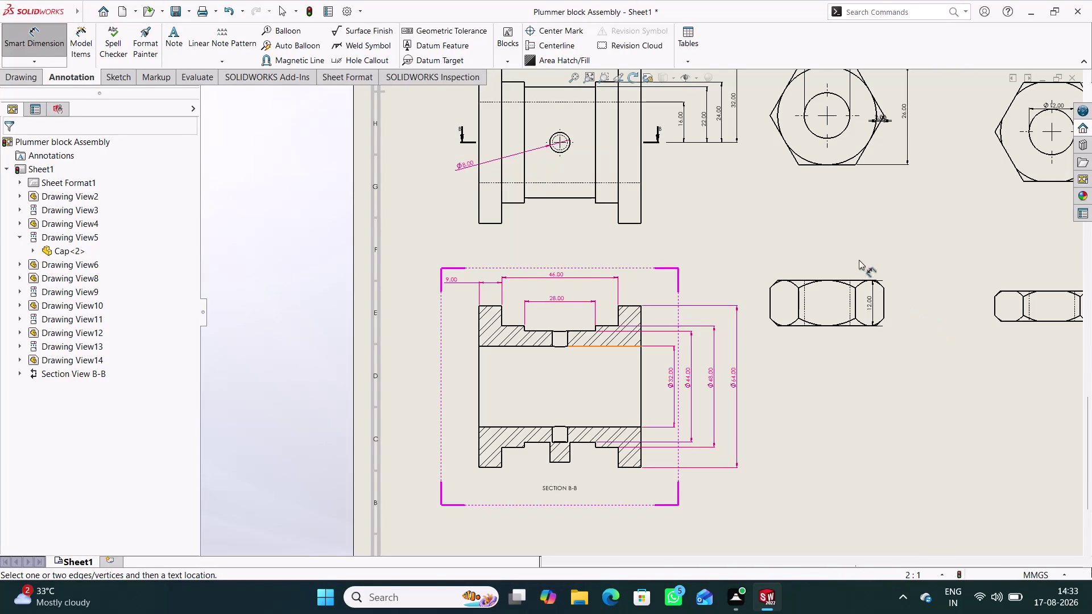
Move the nut's 12.00 and lock nut's 8.00 thickness dimensions outside the side views.
scroll(down, 3)
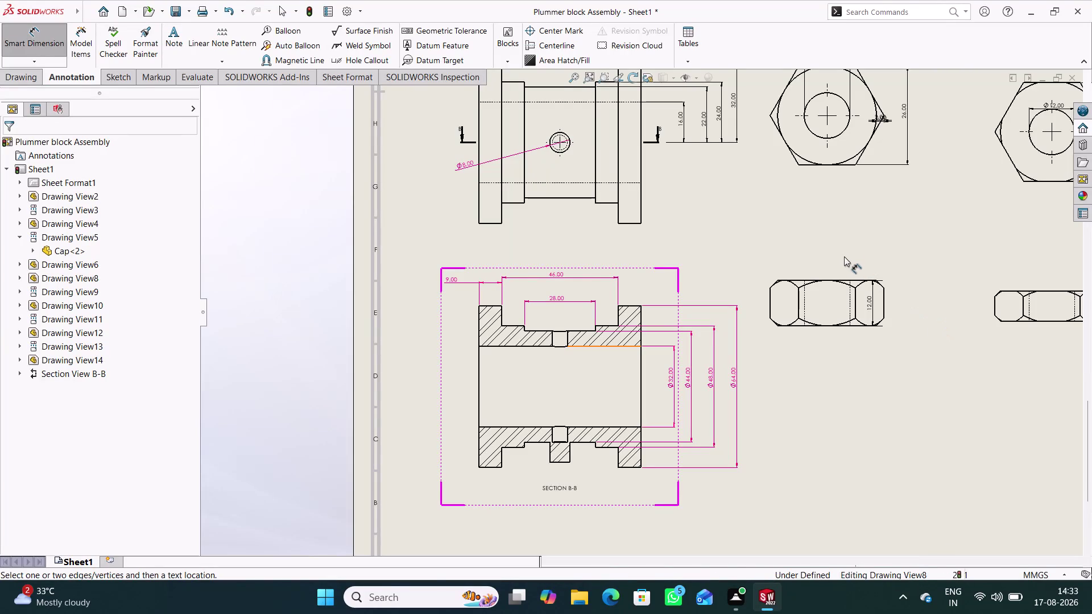
scroll(up, 3)
scroll(up, 3)
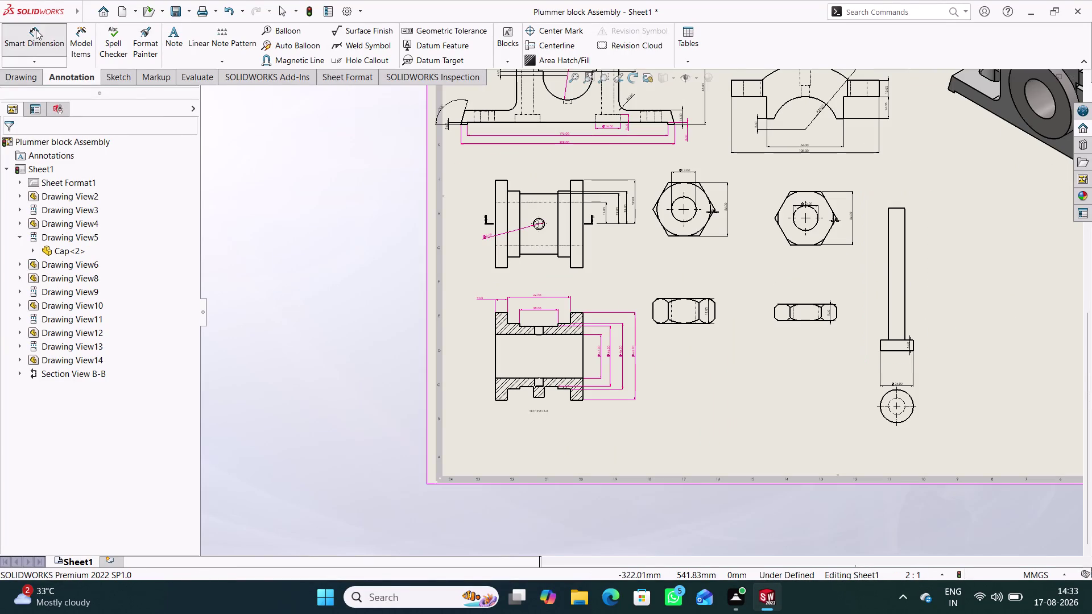
click(39, 39)
scroll(down, 3)
middle_drag(760, 267, 639, 396)
scroll(down, 3)
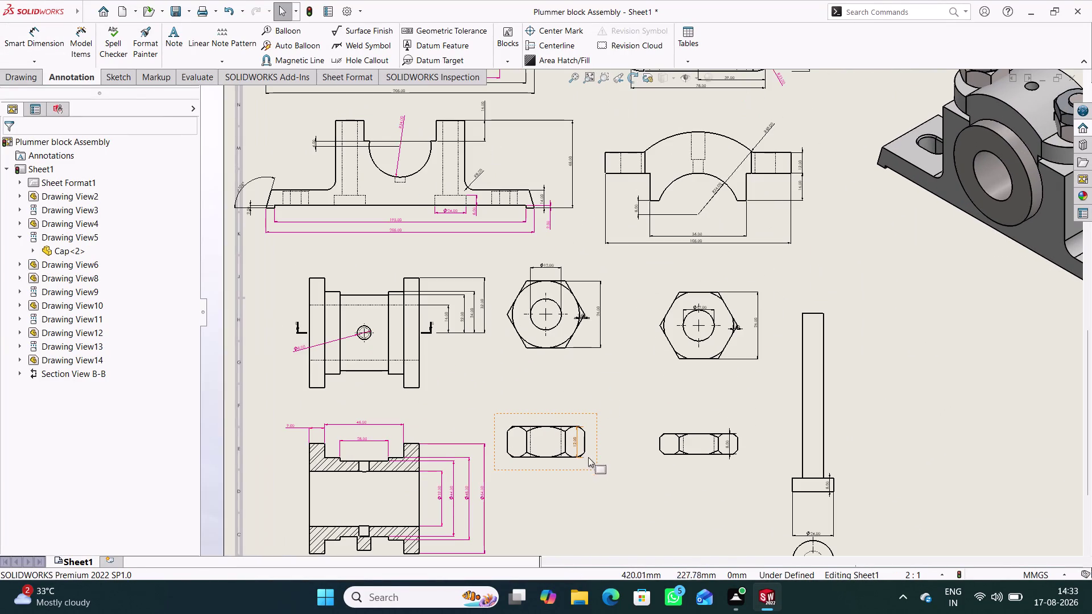
scroll(down, 3)
drag(590, 384, 624, 381)
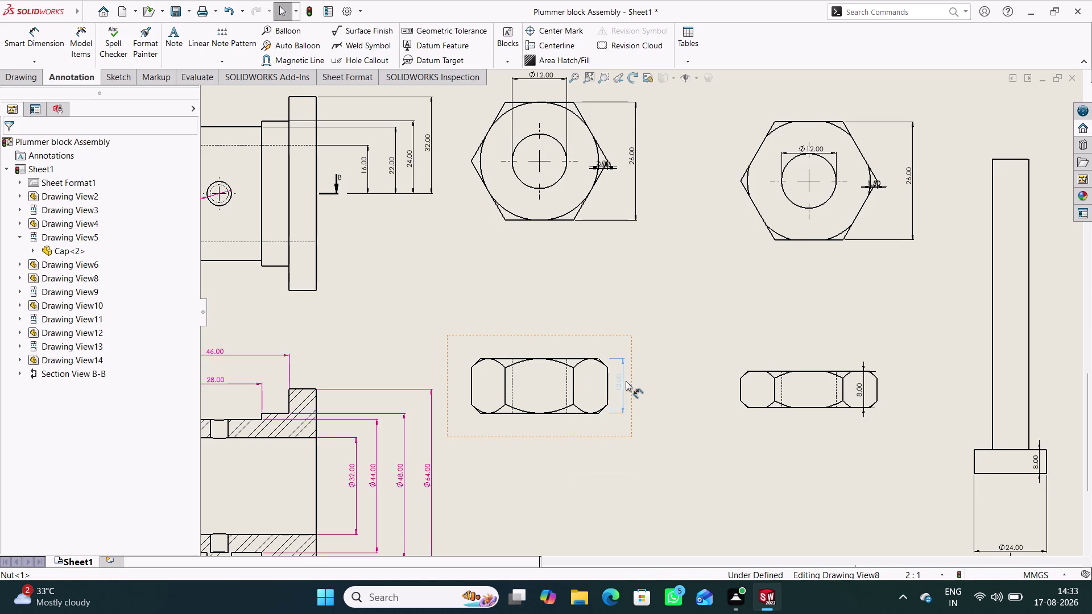
drag(625, 381, 622, 381)
click(650, 385)
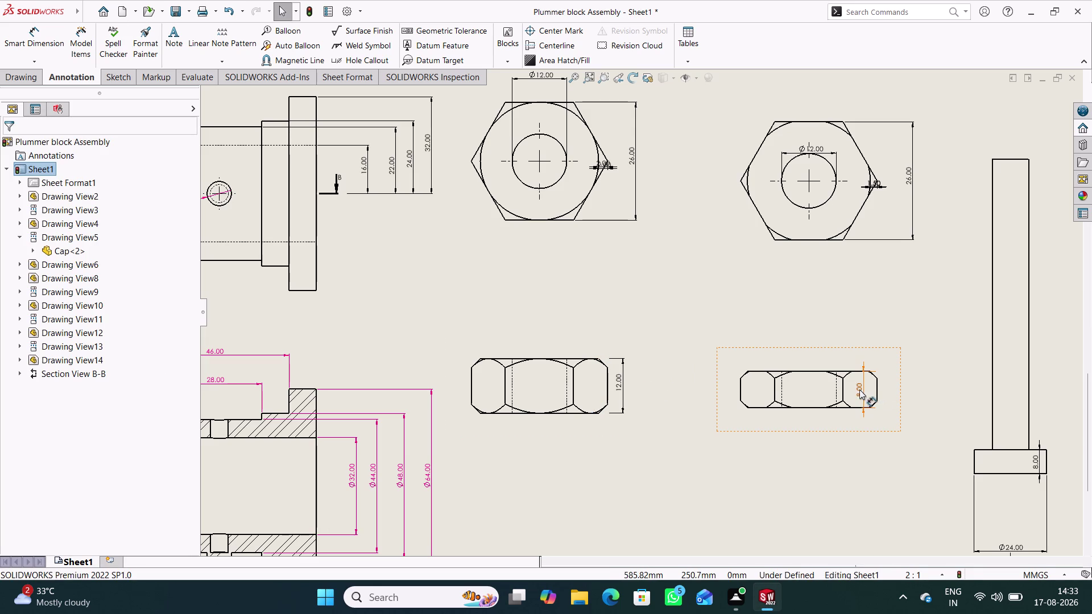
drag(859, 389, 893, 386)
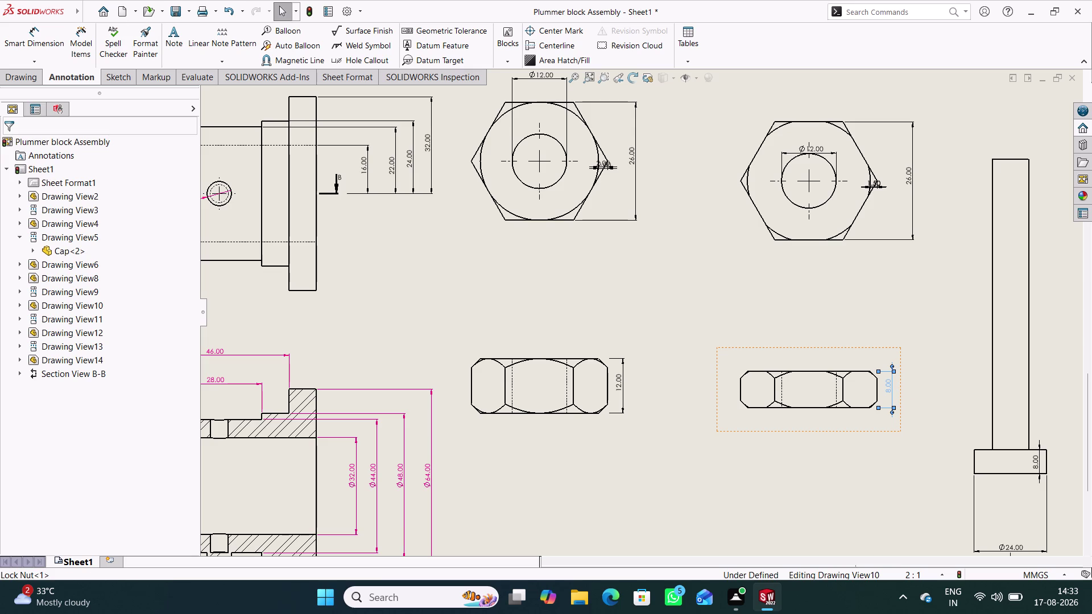
click(665, 288)
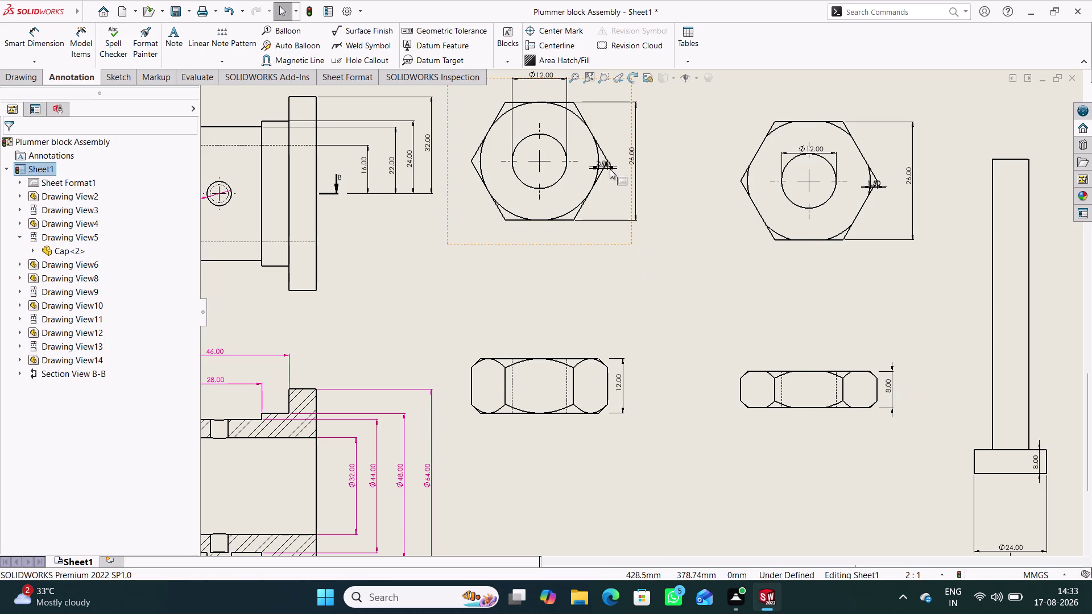
Hide the stray 2.00 dimension on the nut's end view.
drag(601, 164, 608, 209)
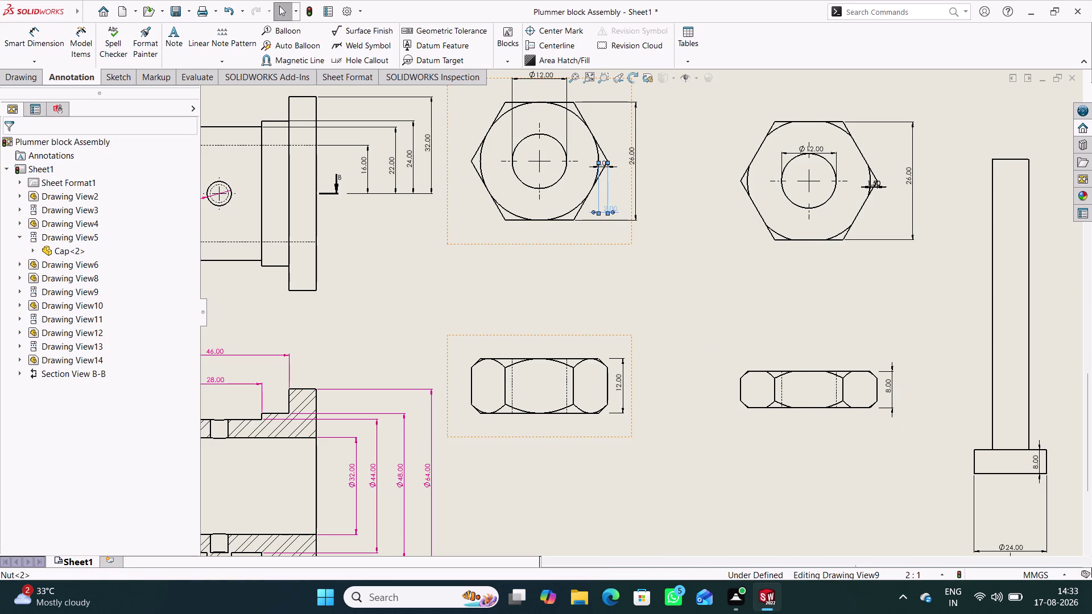
click(650, 263)
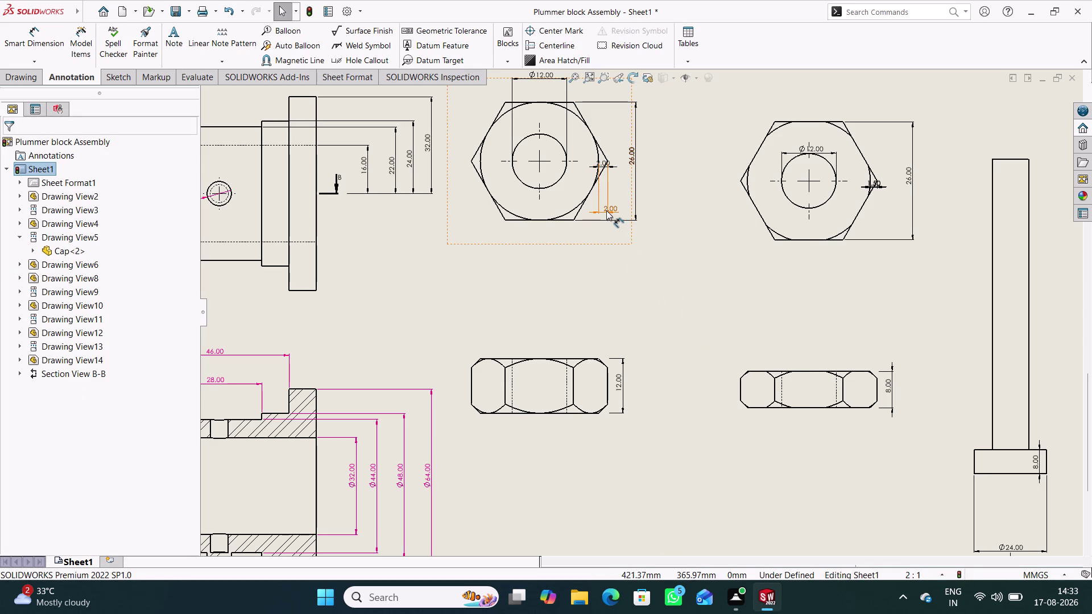
right_click(606, 211)
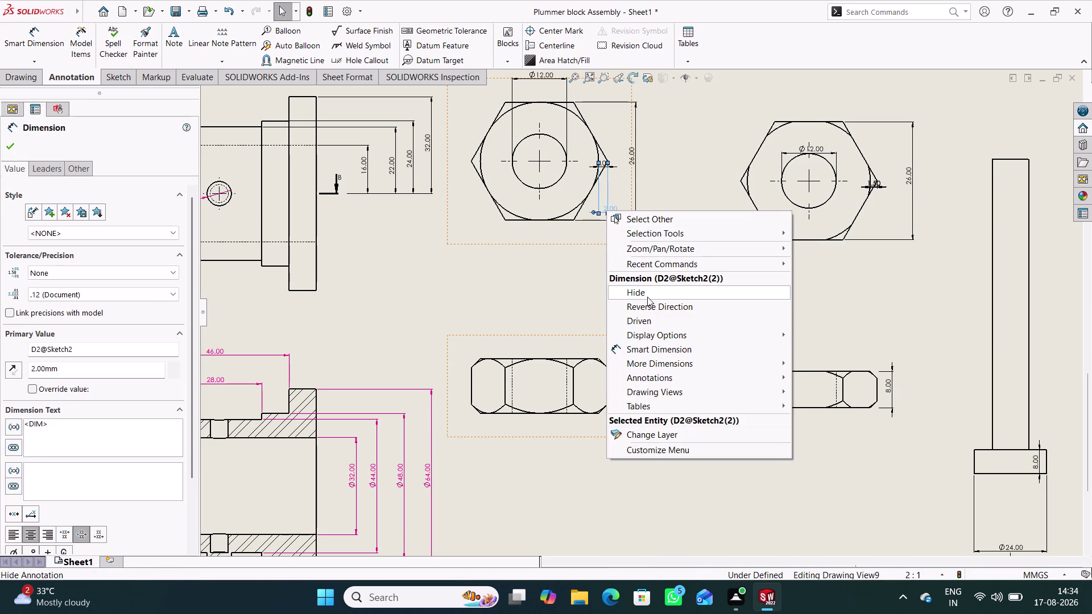
click(646, 294)
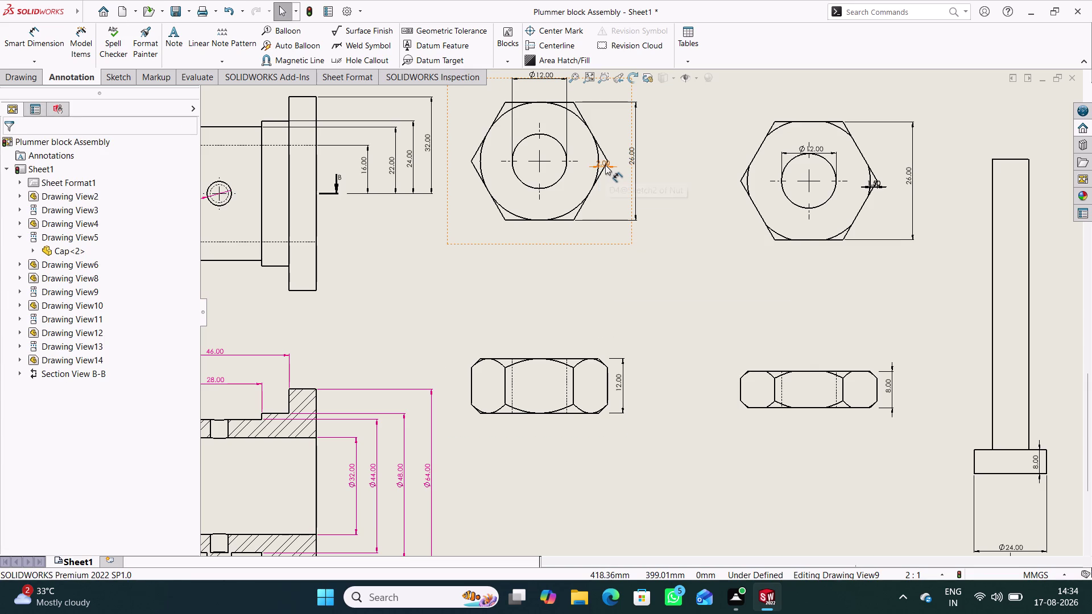
right_click(604, 165)
click(636, 248)
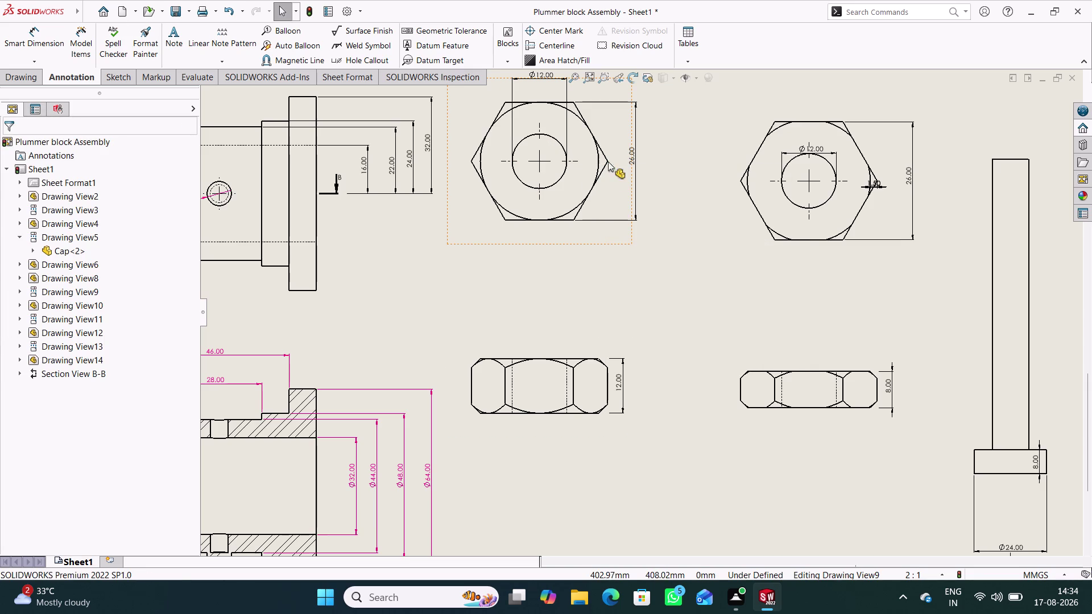
drag(824, 151, 816, 109)
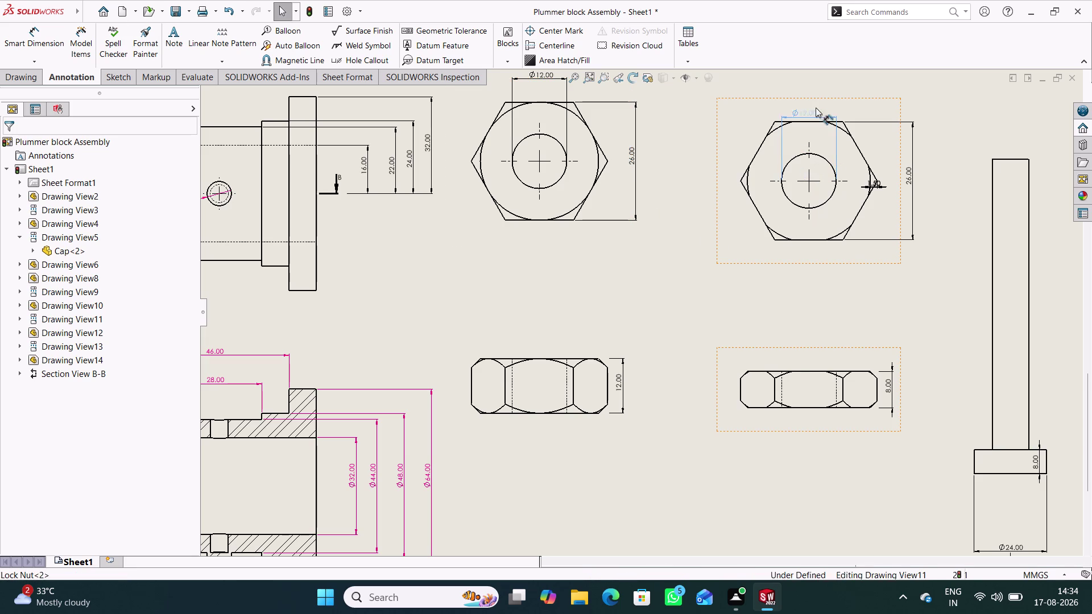
Display the lock nut's 12.00 hole dimension as a diameter placed above the view.
drag(816, 109, 812, 99)
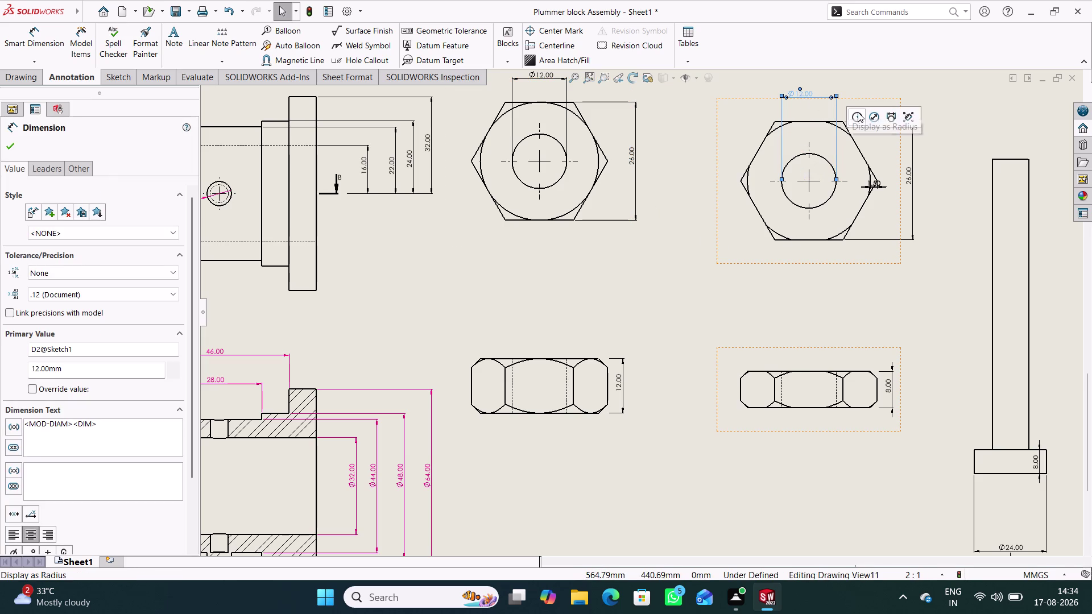
click(874, 117)
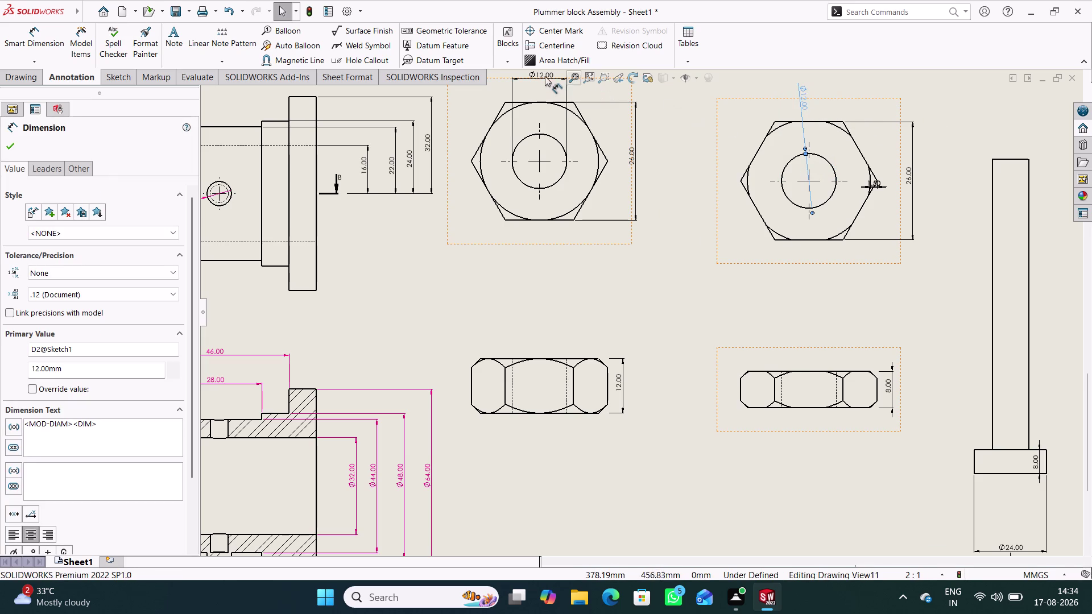
click(547, 76)
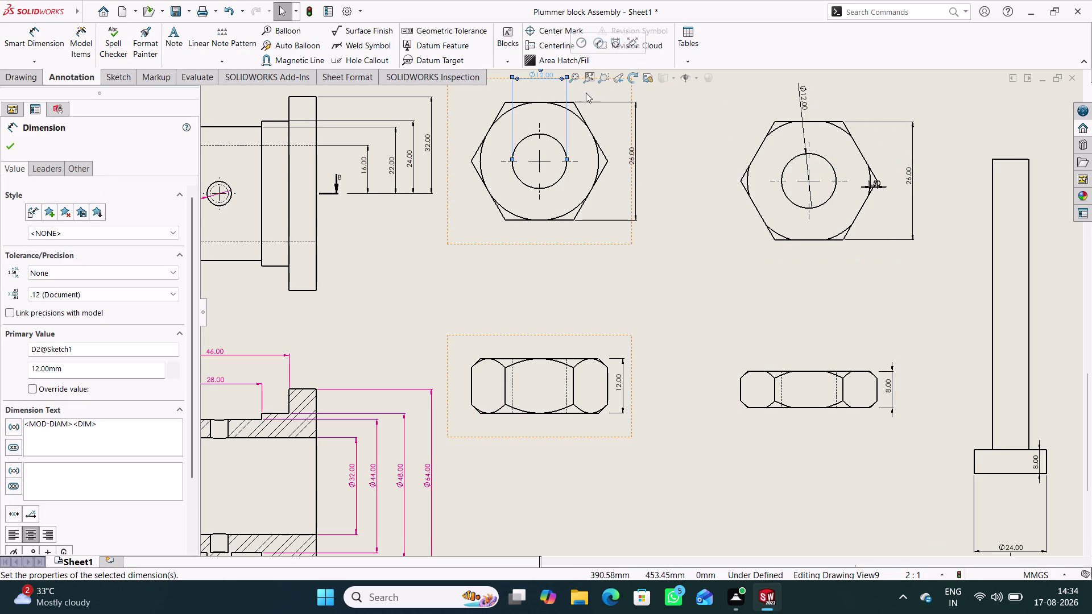
scroll(up, 3)
click(621, 137)
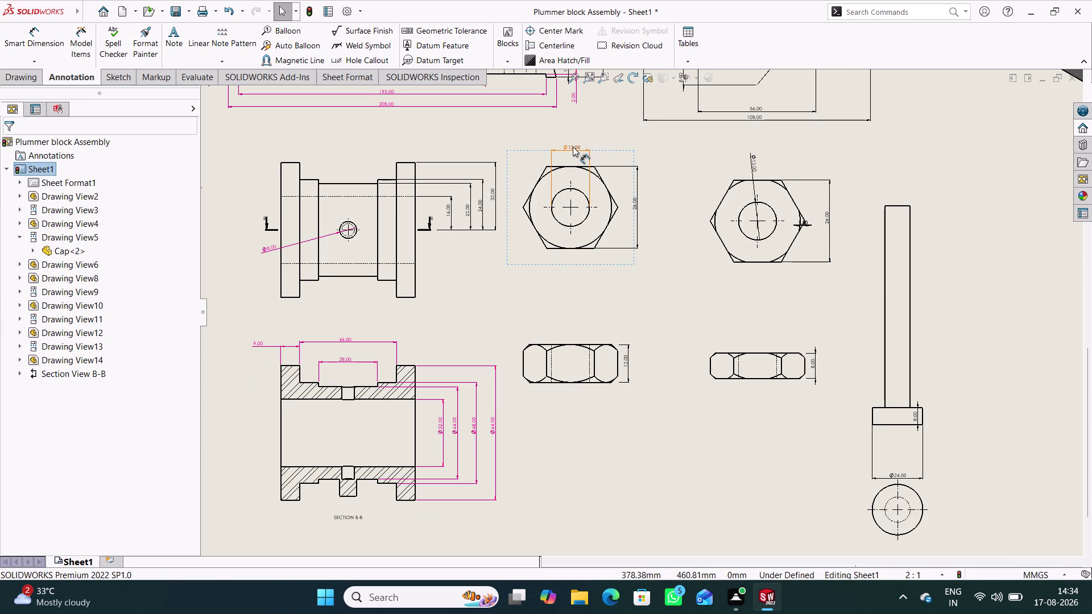
click(634, 133)
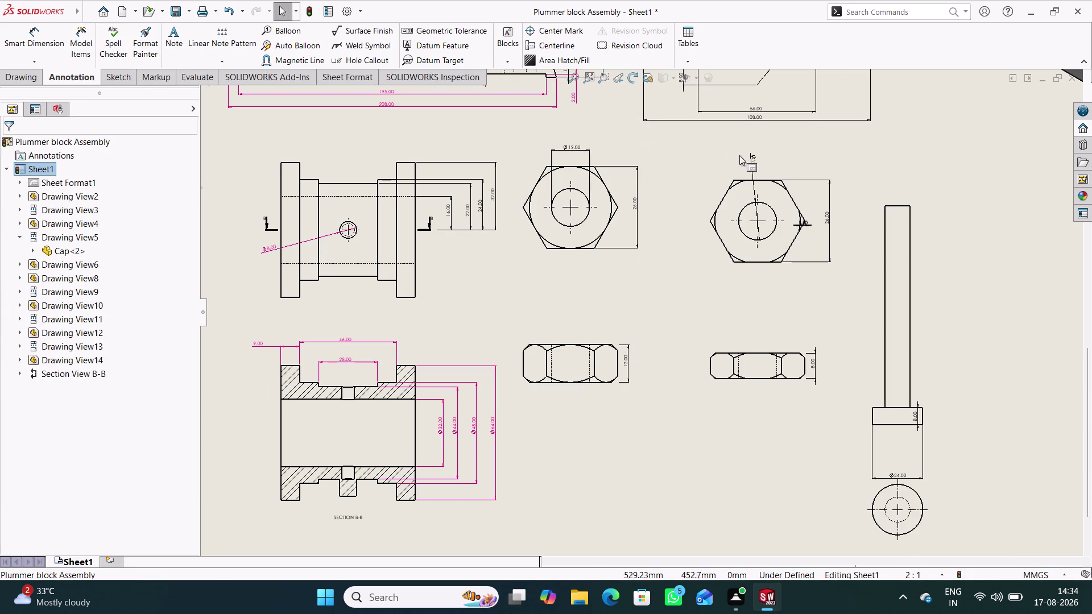
Display the nut's 12.00 hole dimension as a diameter placed above the nut.
click(688, 161)
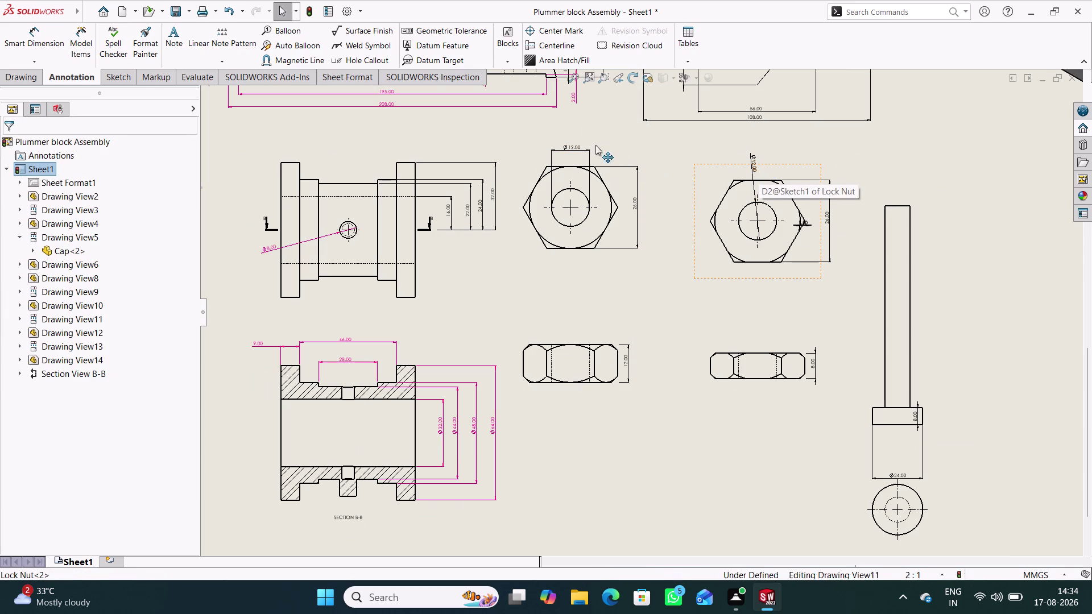
click(572, 144)
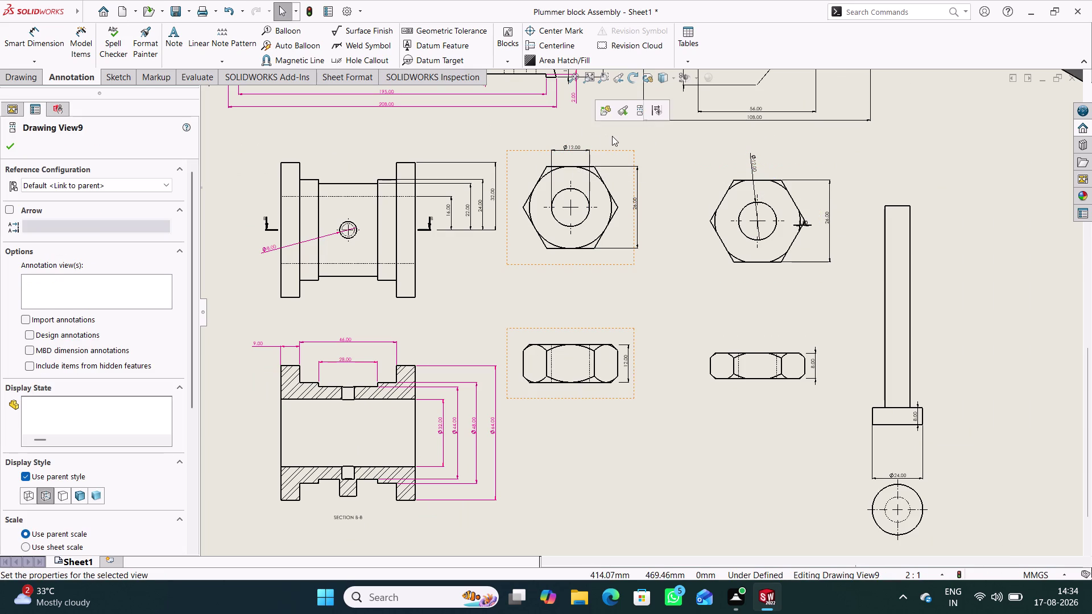
click(568, 115)
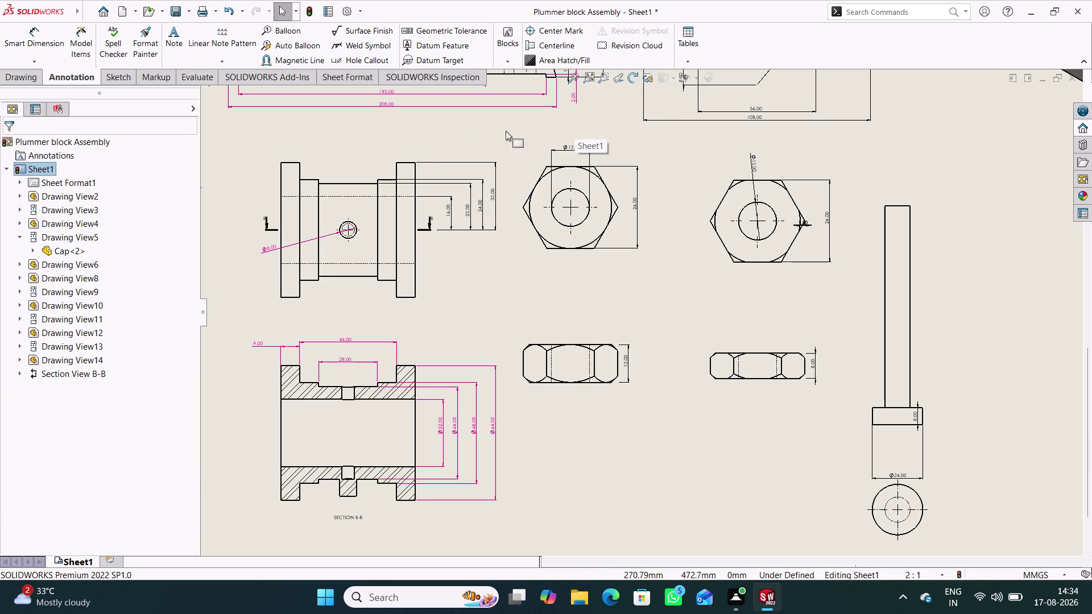
click(572, 147)
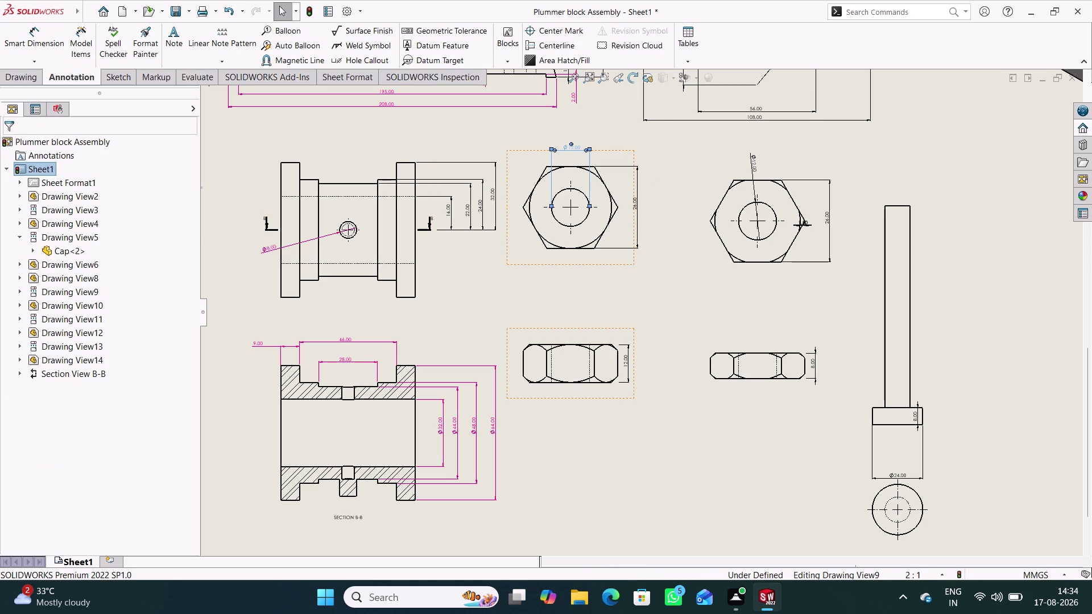
click(625, 114)
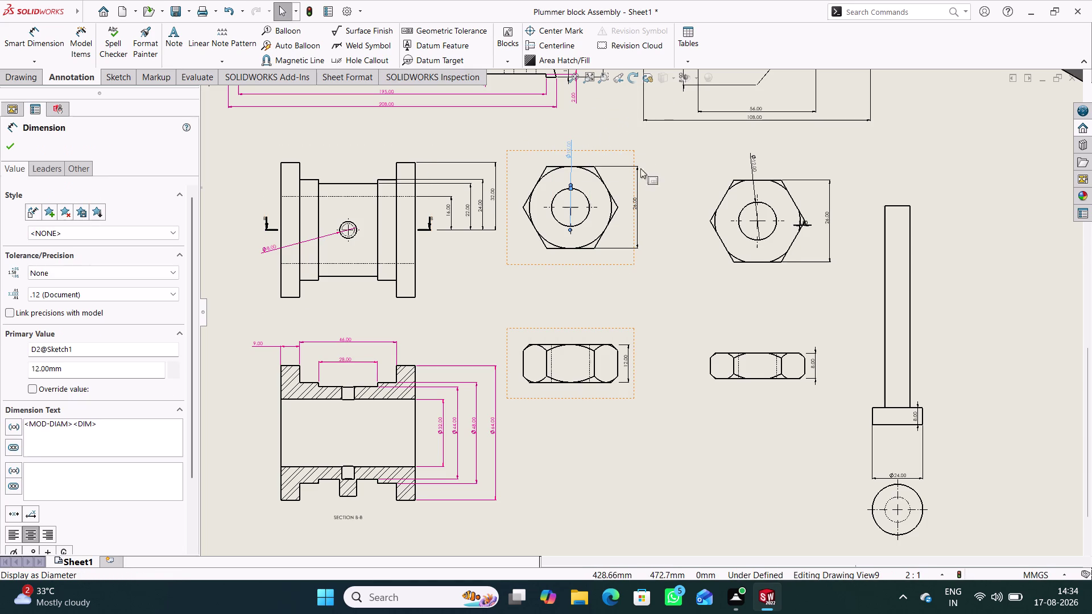
click(661, 203)
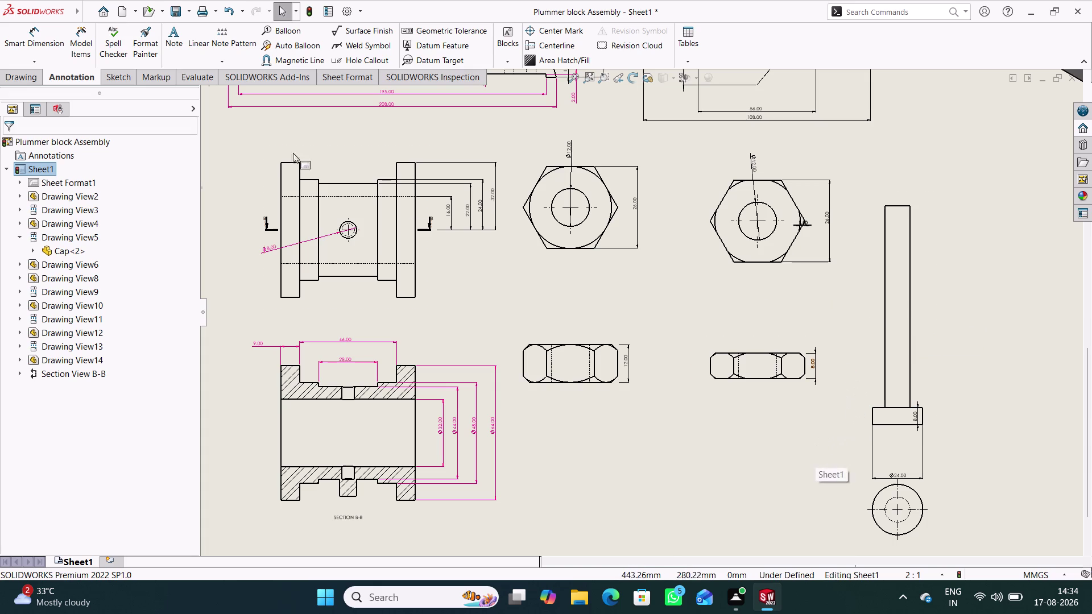
click(28, 39)
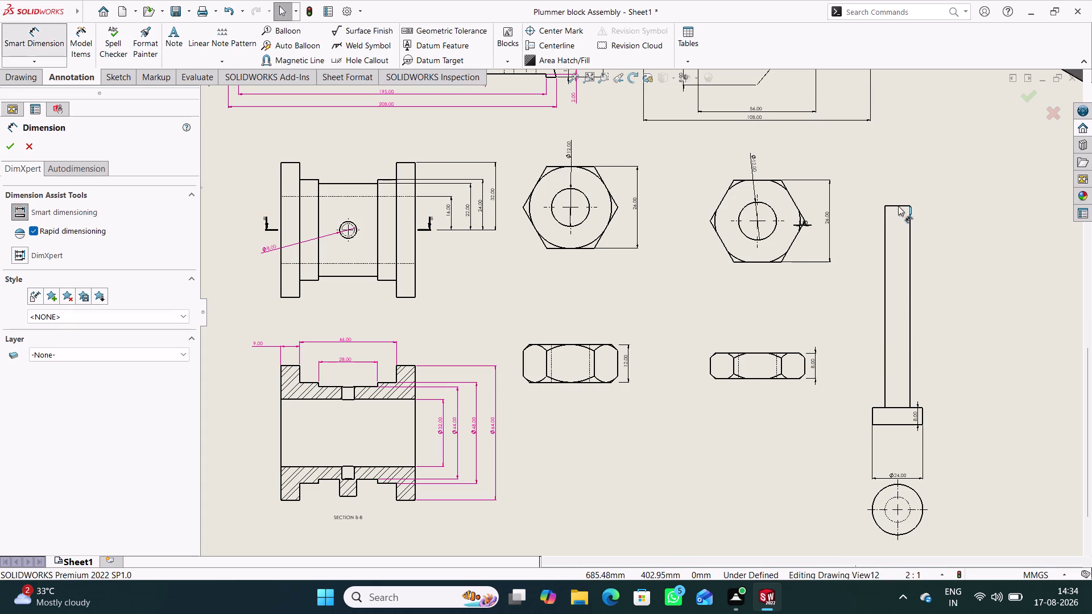
Add the 104.00 shank length dimension beside the bolt.
click(897, 207)
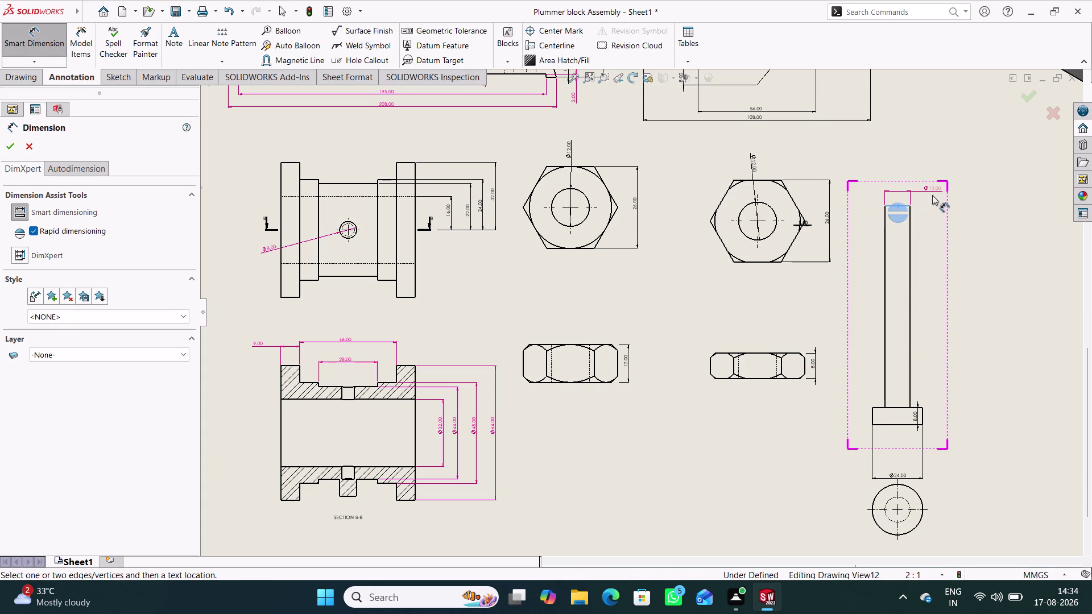
click(932, 196)
click(990, 254)
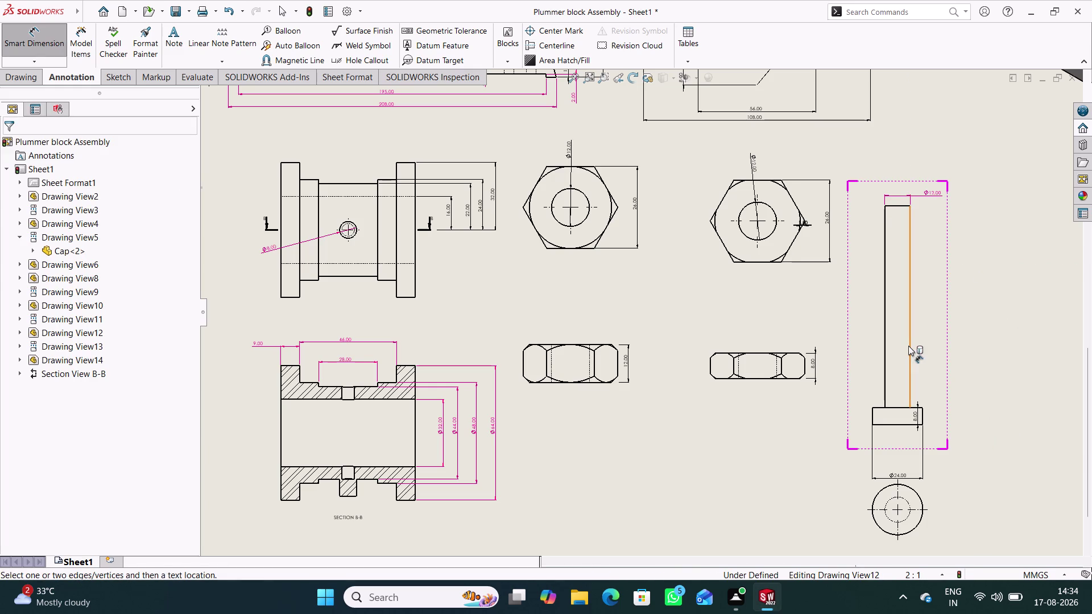
click(910, 205)
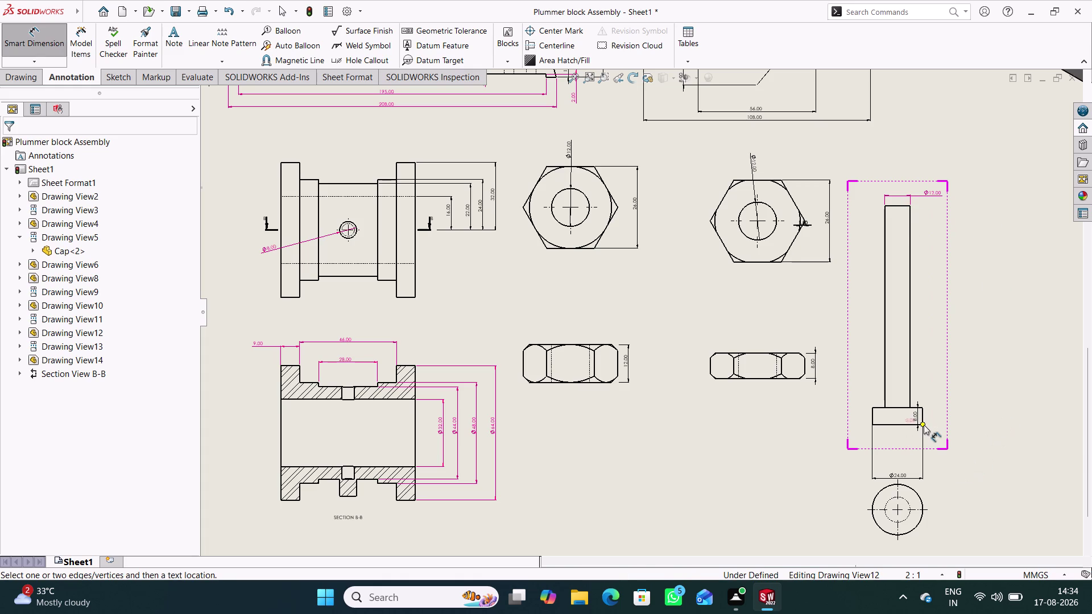
click(923, 425)
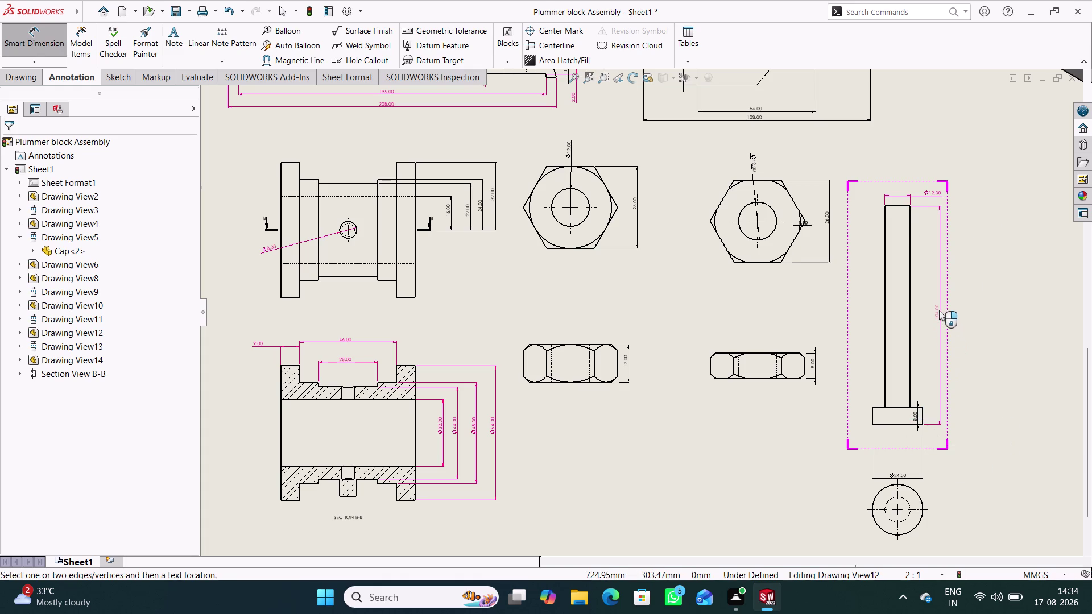
click(938, 311)
click(981, 349)
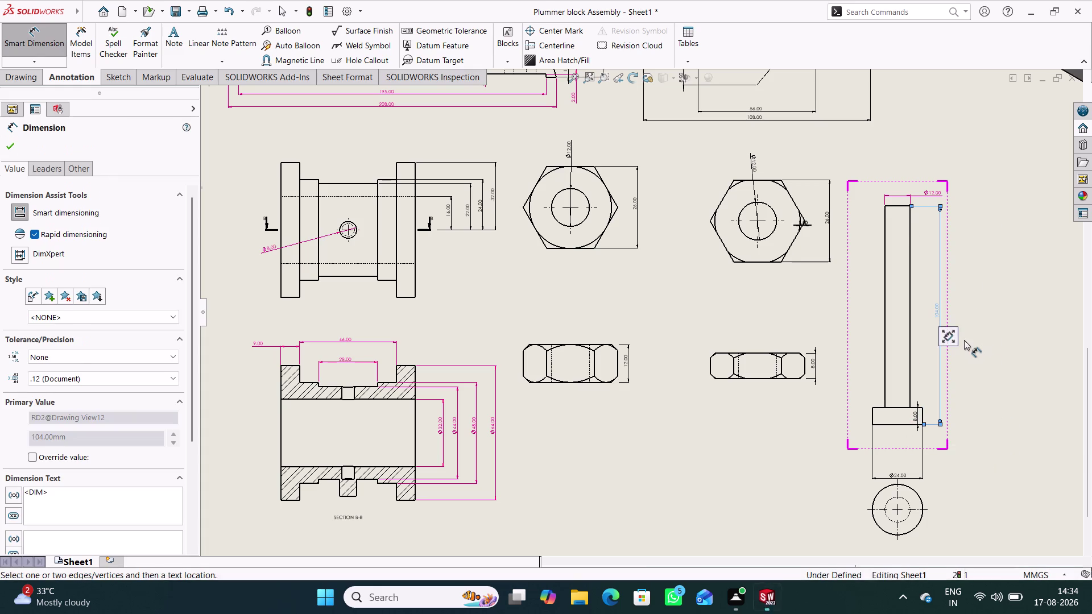
Add the 8.00 head height and Ø24.00 head diameter dimensions to the bolt head.
scroll(down, 3)
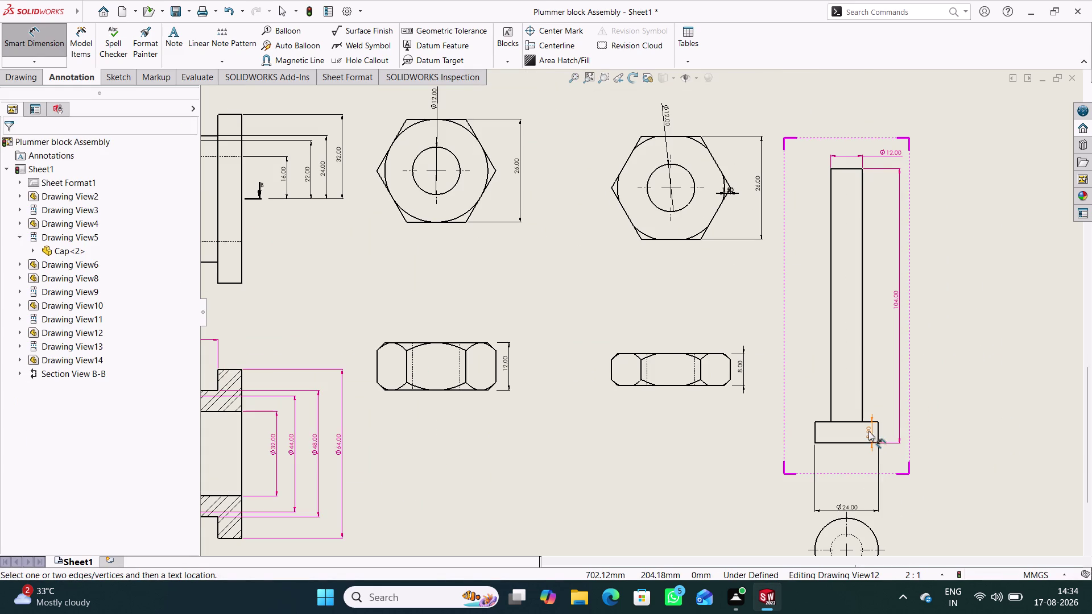
drag(868, 431, 888, 427)
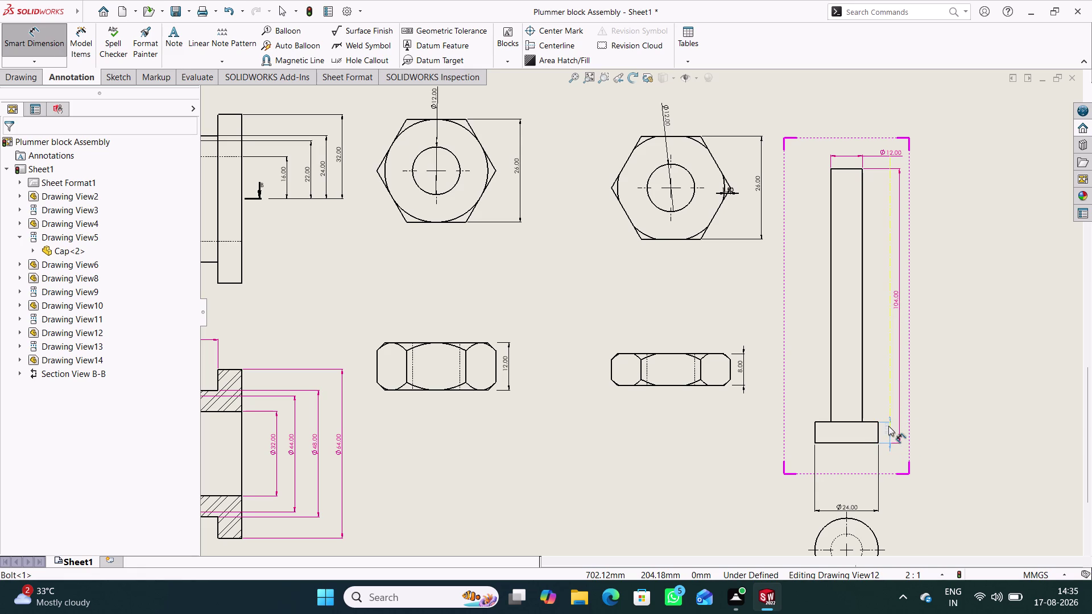
drag(888, 427, 887, 408)
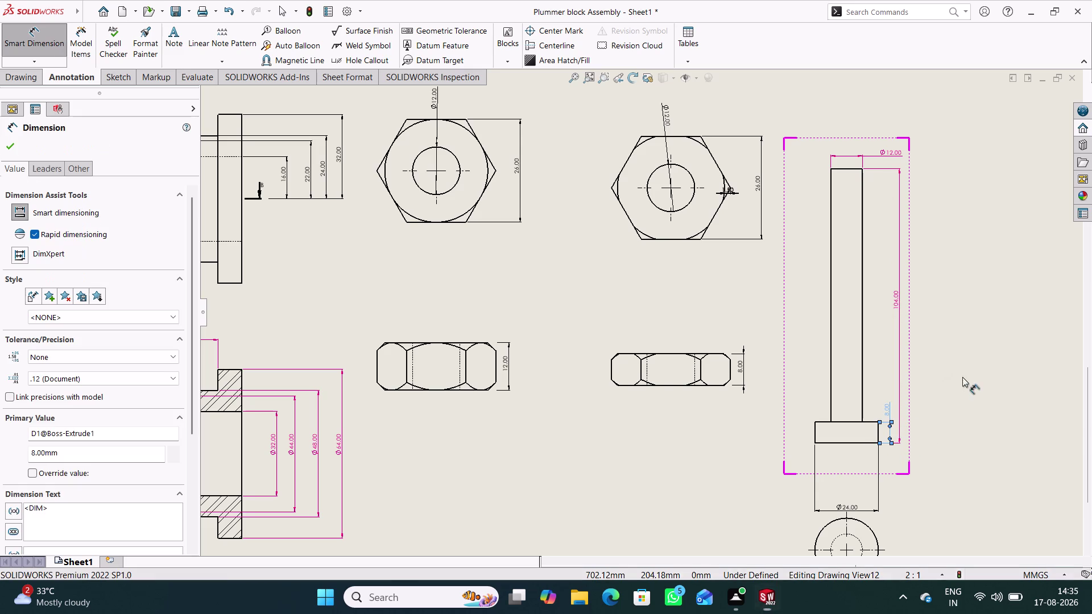
click(994, 352)
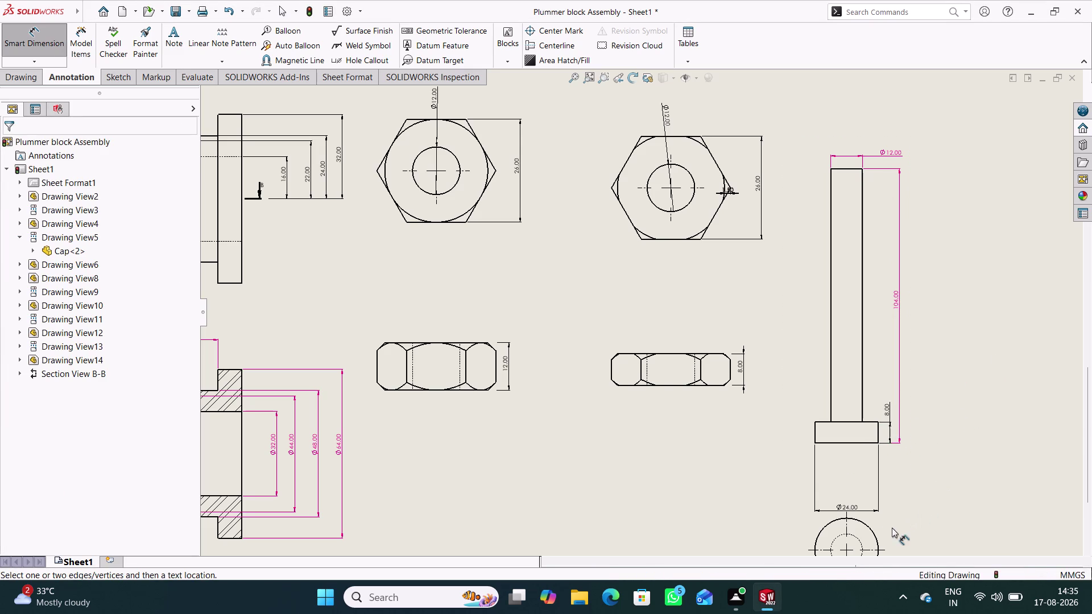
scroll(up, 3)
scroll(up, 3)
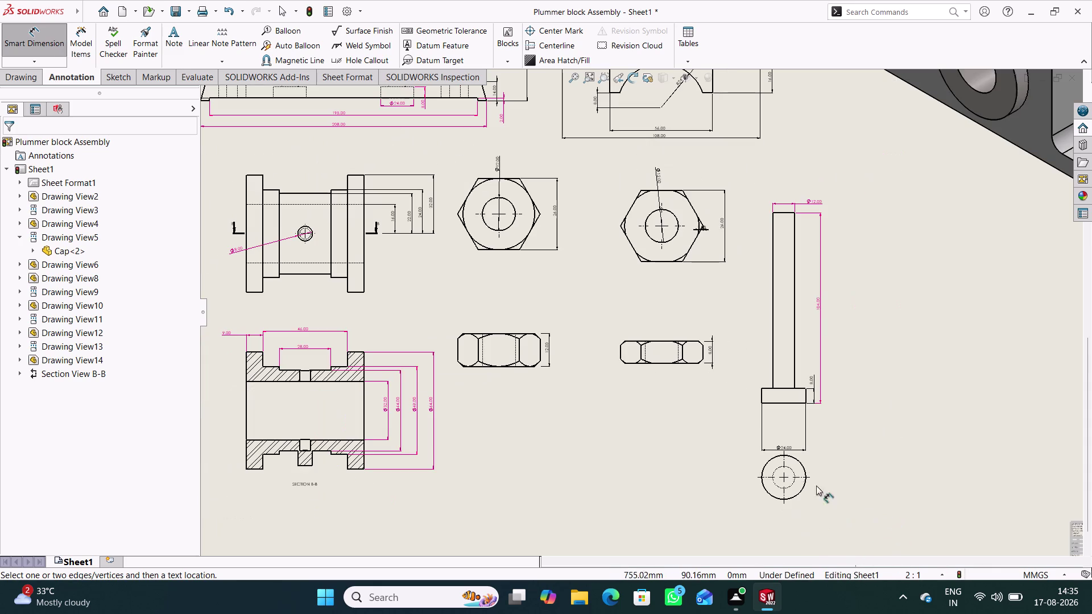
scroll(down, 3)
drag(788, 437, 792, 418)
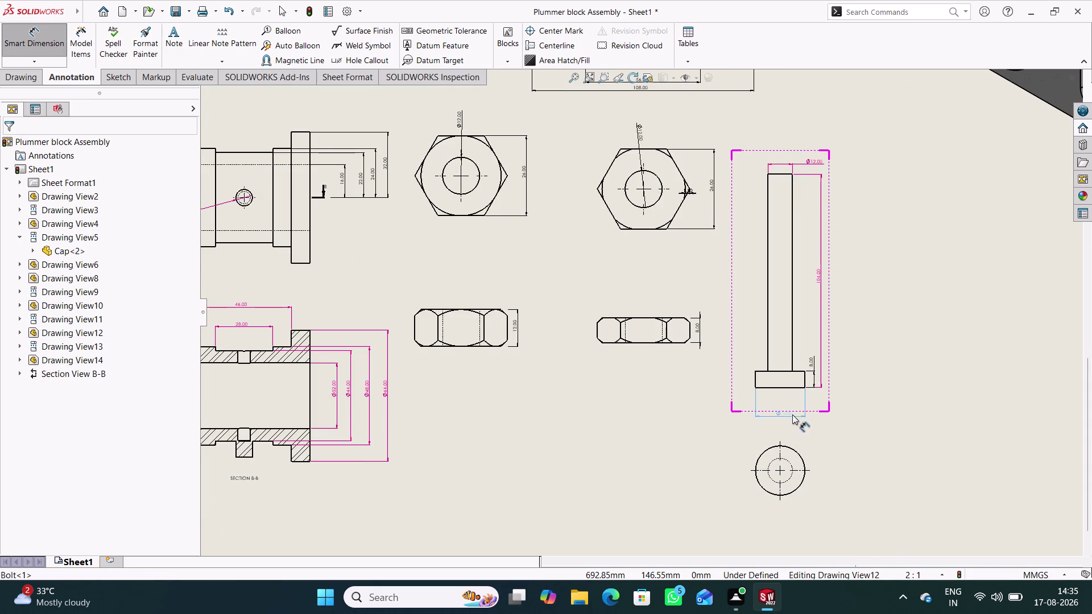
drag(792, 417, 793, 411)
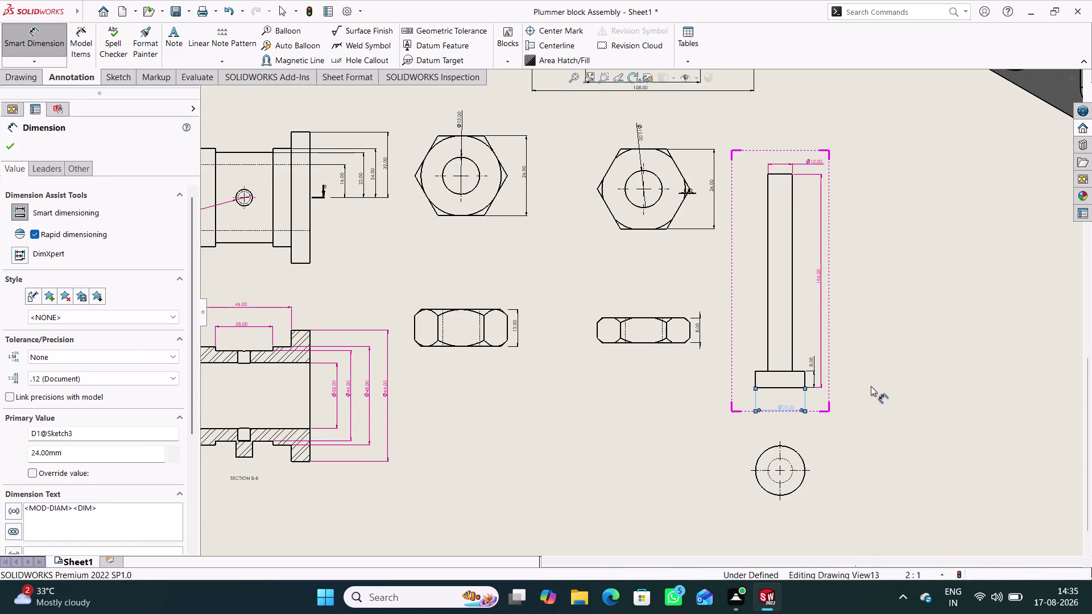
click(870, 386)
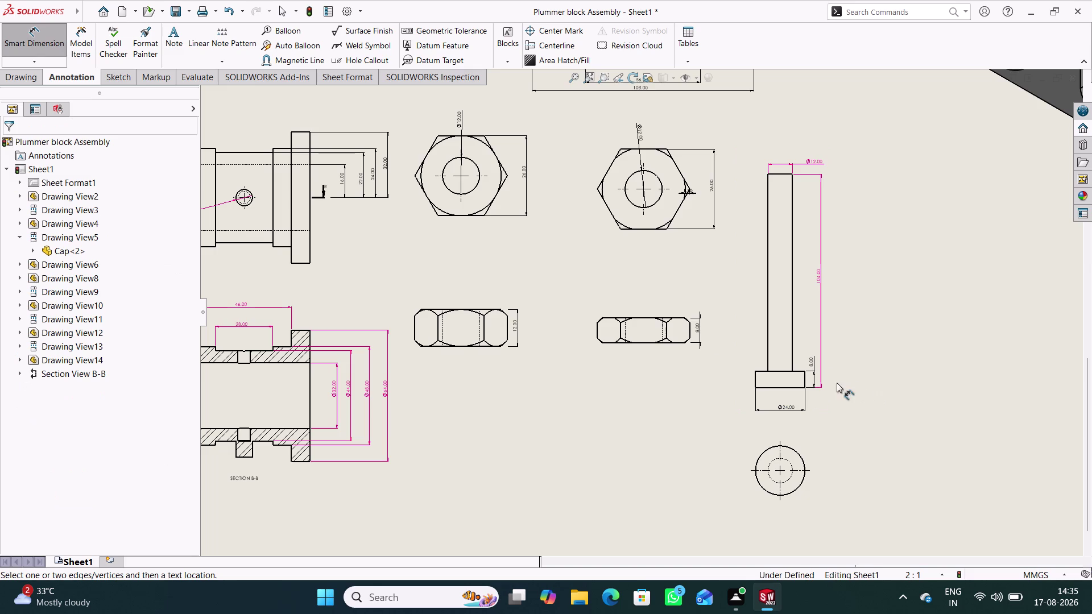
scroll(up, 3)
Fit the whole sheet in view, exit Smart Dimension and show the Annotation Tables dropdown.
scroll(up, 3)
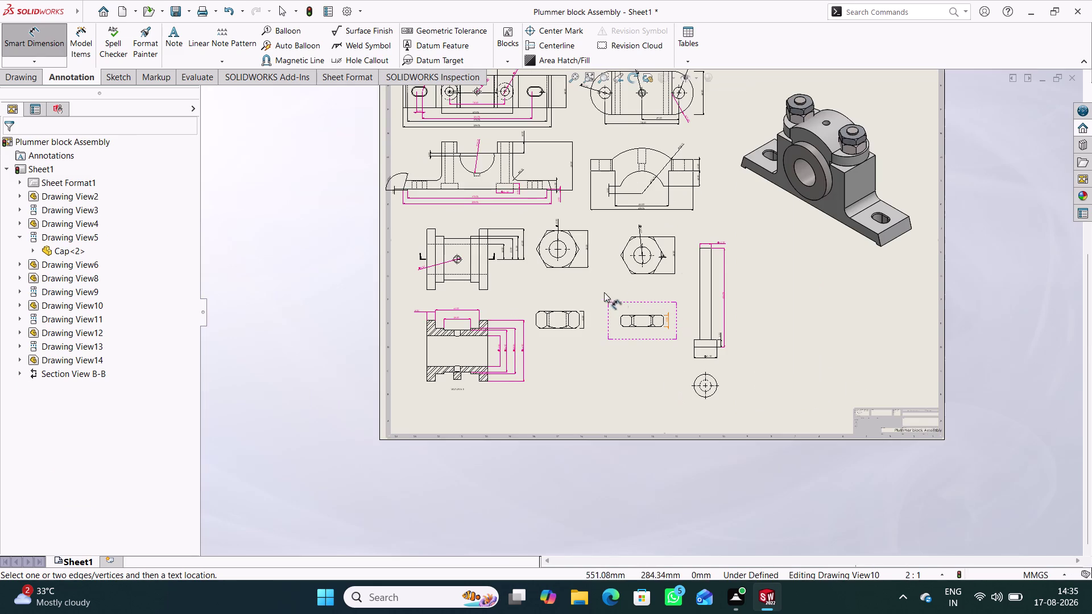
scroll(up, 3)
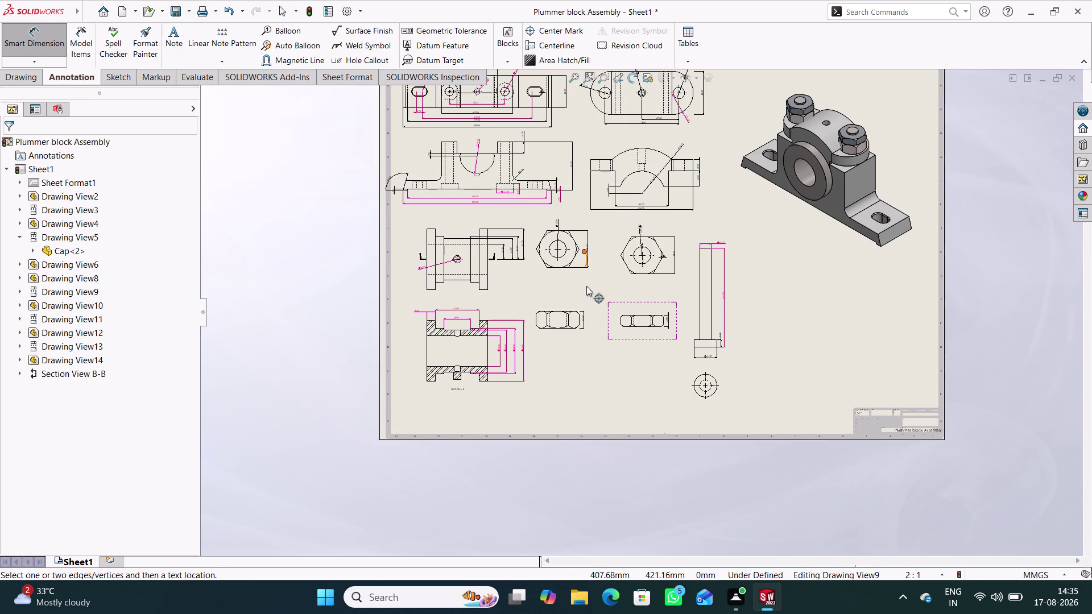
scroll(down, 3)
middle_drag(600, 289, 579, 352)
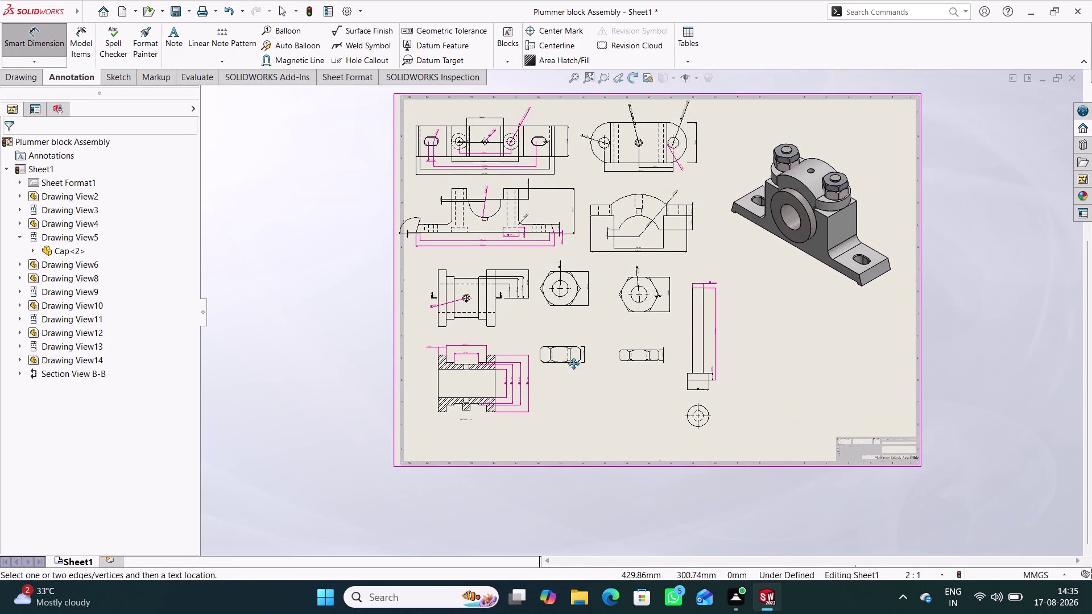
middle_drag(579, 352, 567, 376)
scroll(down, 3)
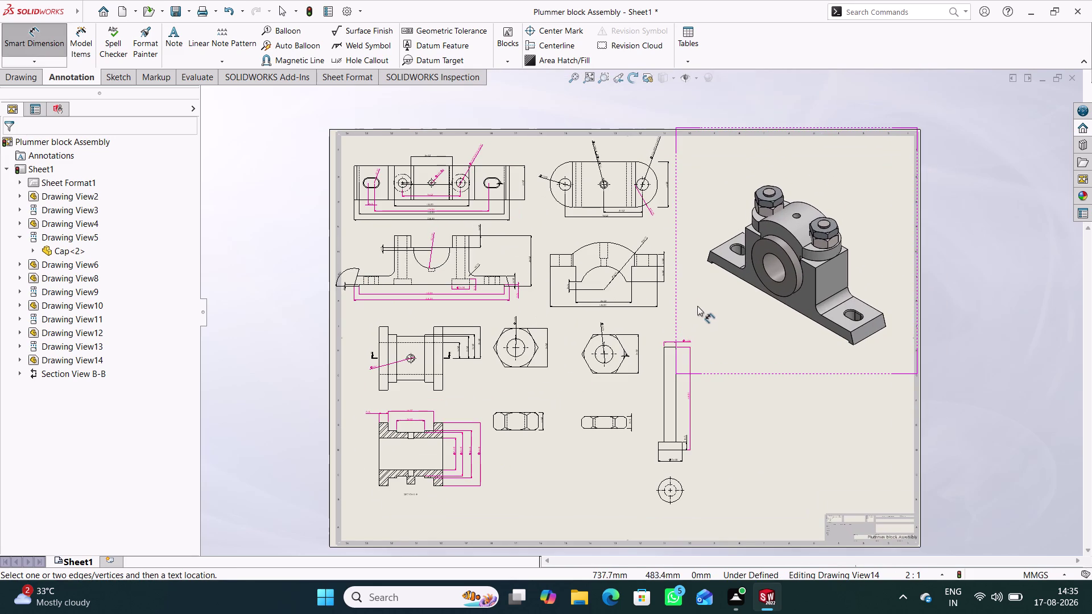
click(53, 49)
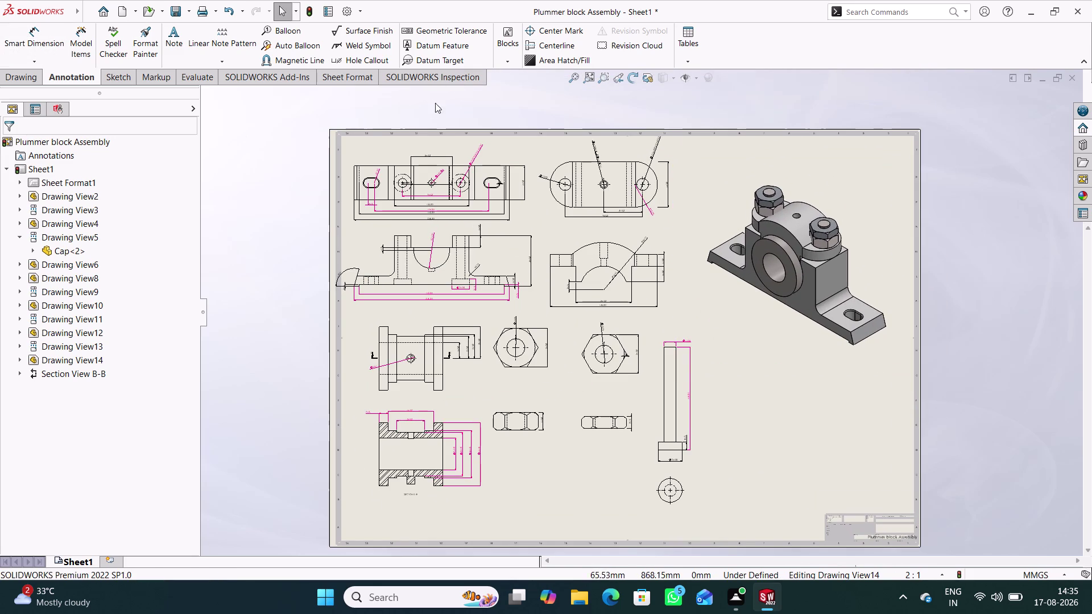
click(687, 59)
Insert a bom-standard bill of materials and place it below the isometric view.
click(707, 101)
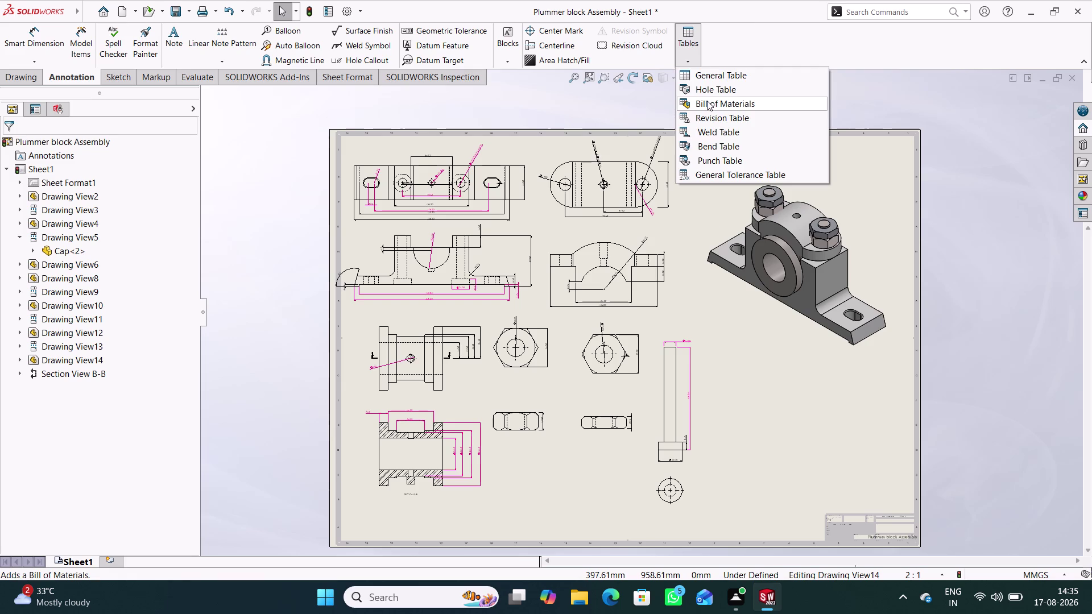
click(757, 317)
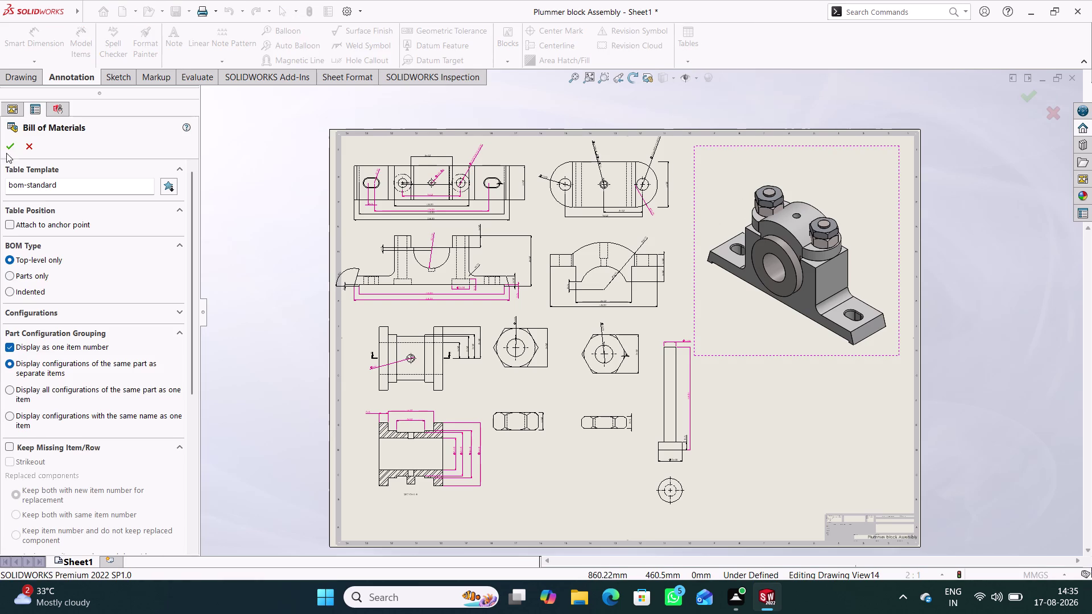
click(9, 148)
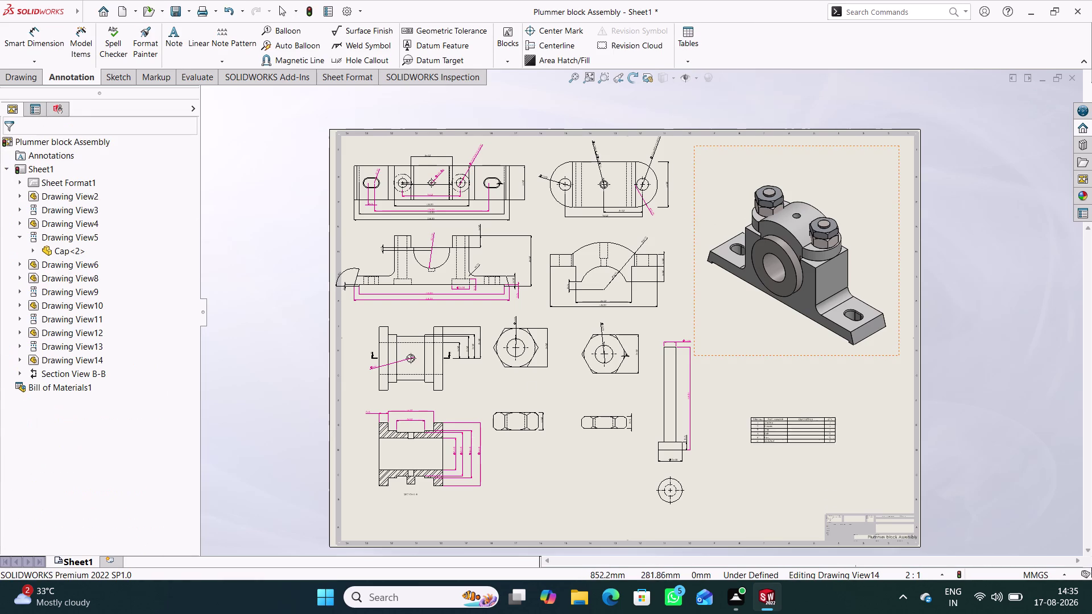
click(761, 429)
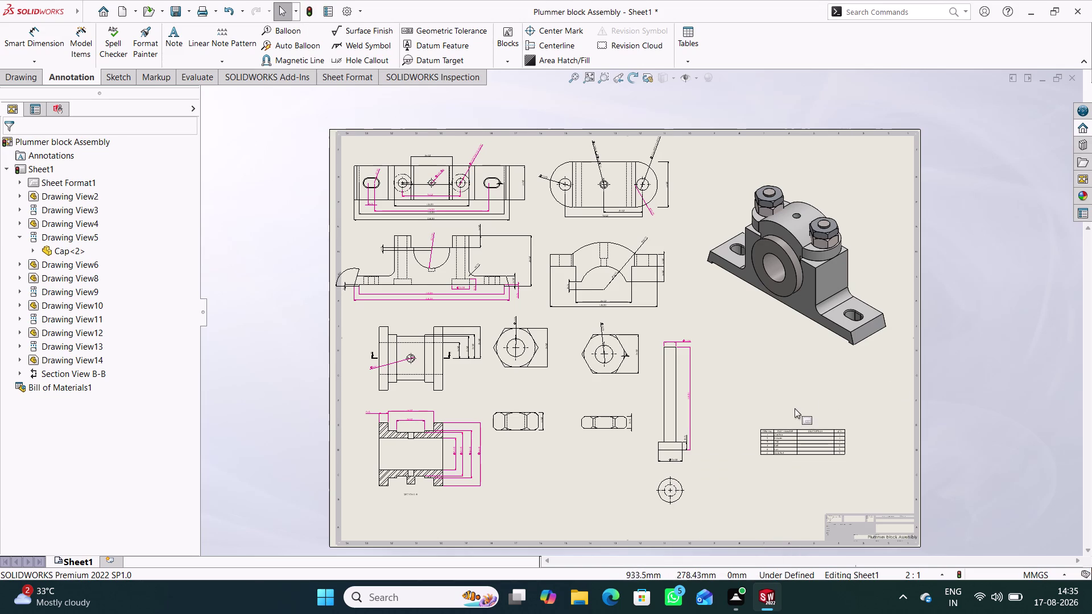
scroll(down, 3)
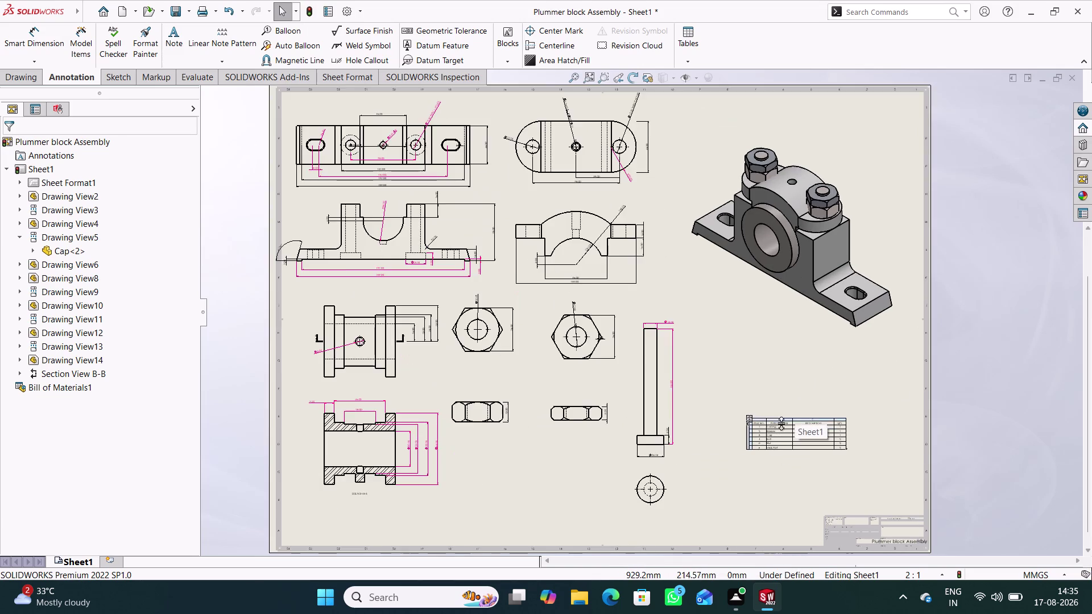
scroll(down, 3)
Delete the empty DESCRIPTION column from the bill of materials.
scroll(down, 3)
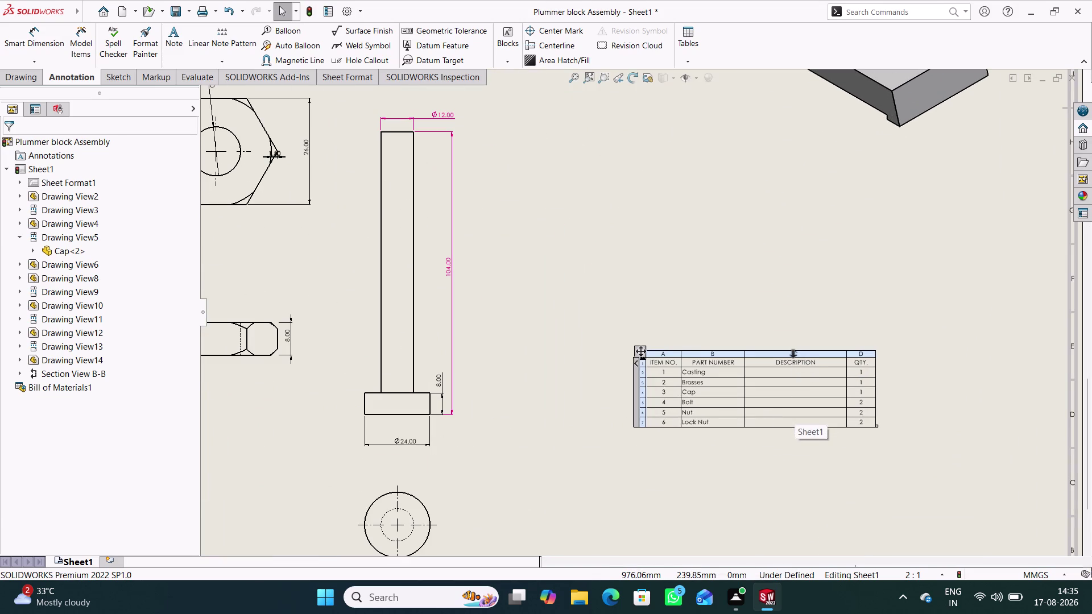
click(794, 356)
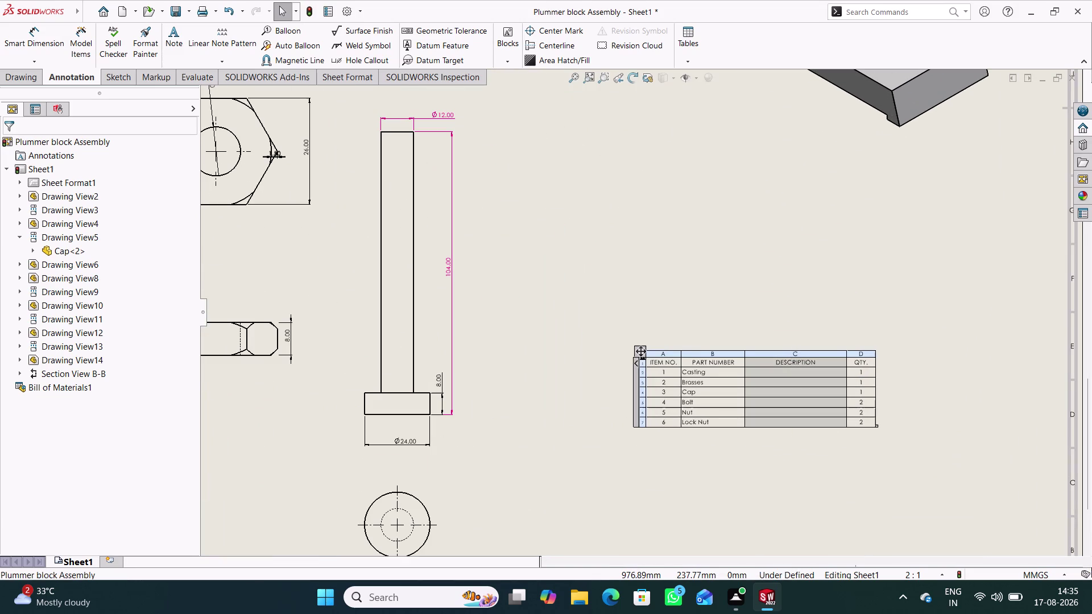
key(Delete)
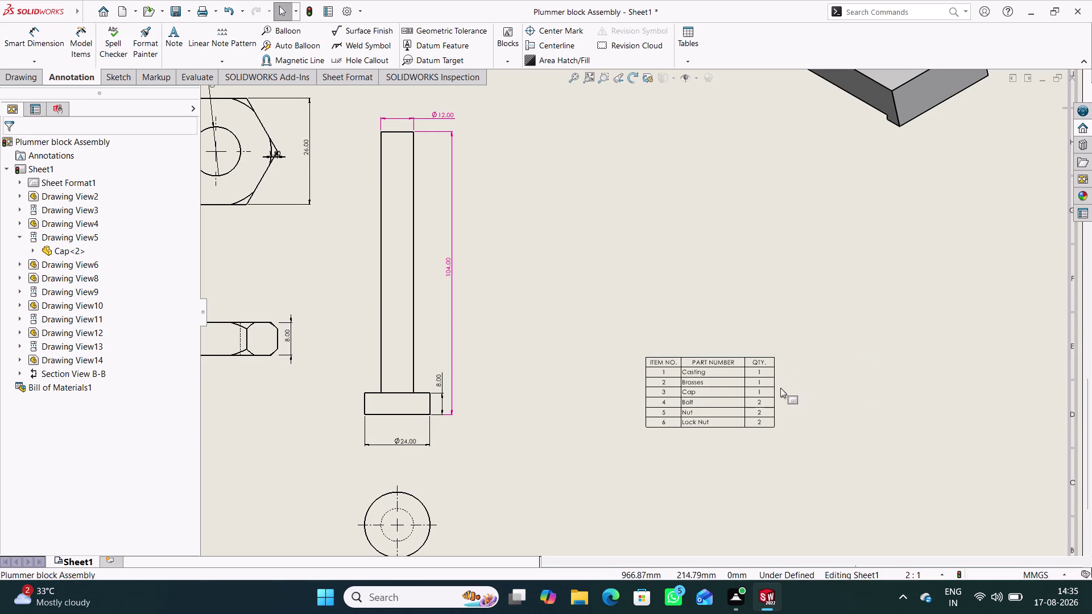
Widen the PART NUMBER column and drag the table corner to enlarge rows and columns.
drag(772, 424, 831, 426)
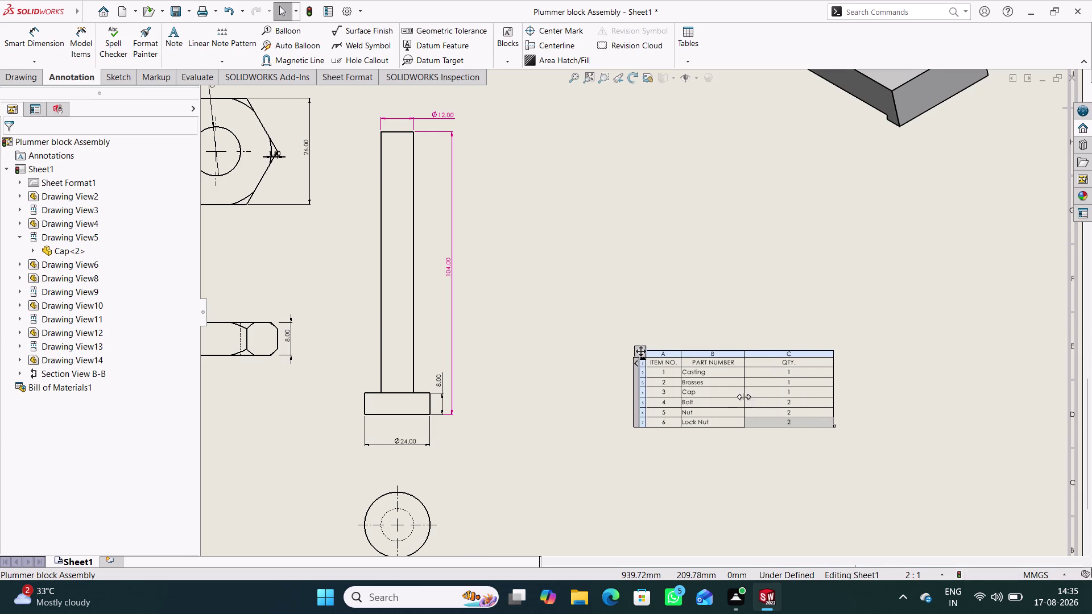
drag(743, 397, 773, 395)
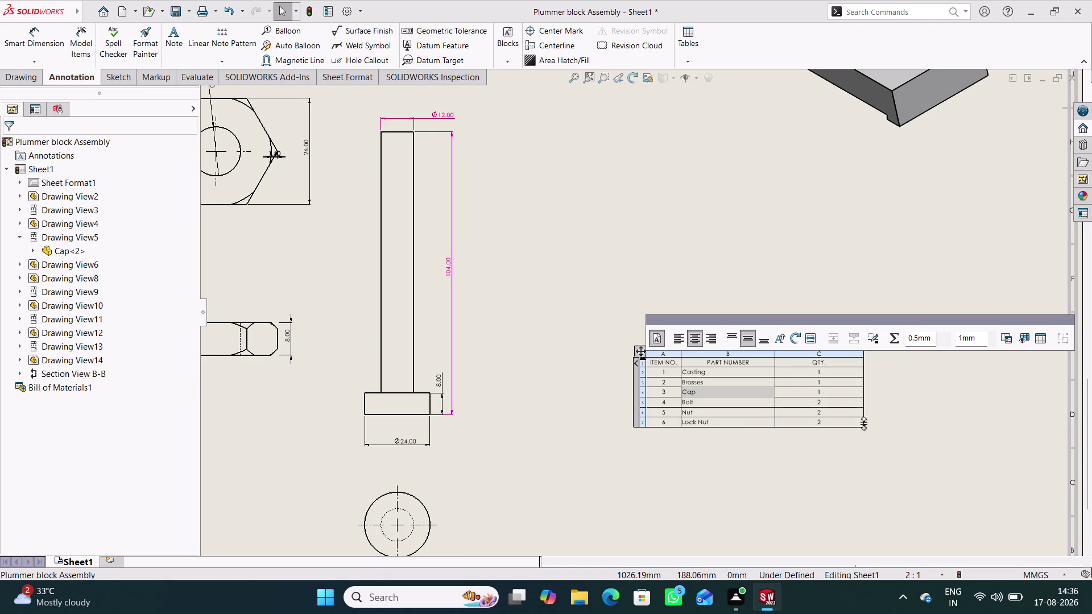
drag(864, 427, 888, 434)
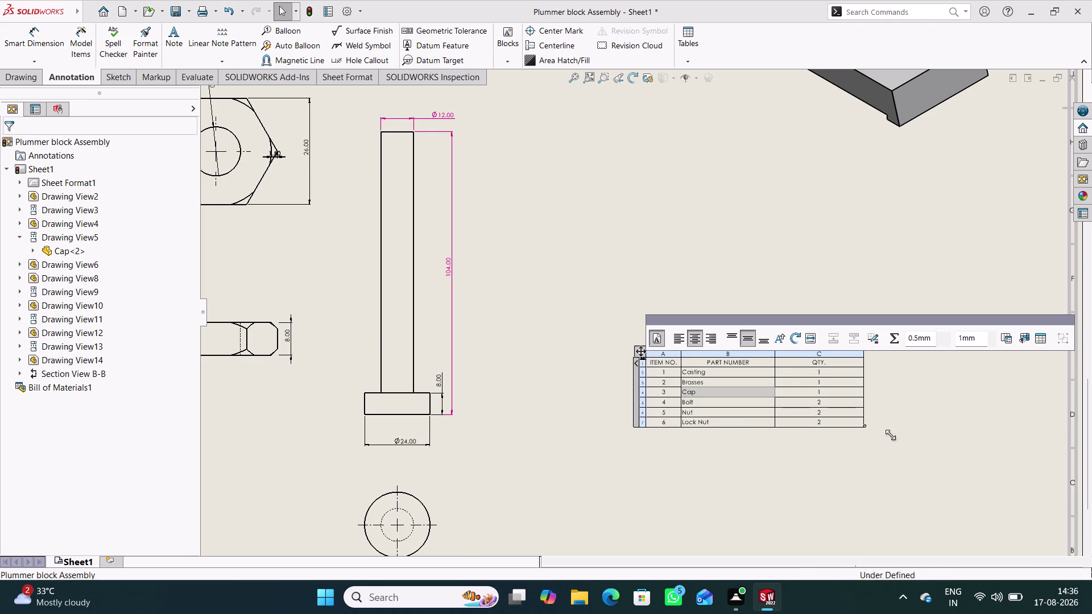
drag(888, 433, 1014, 500)
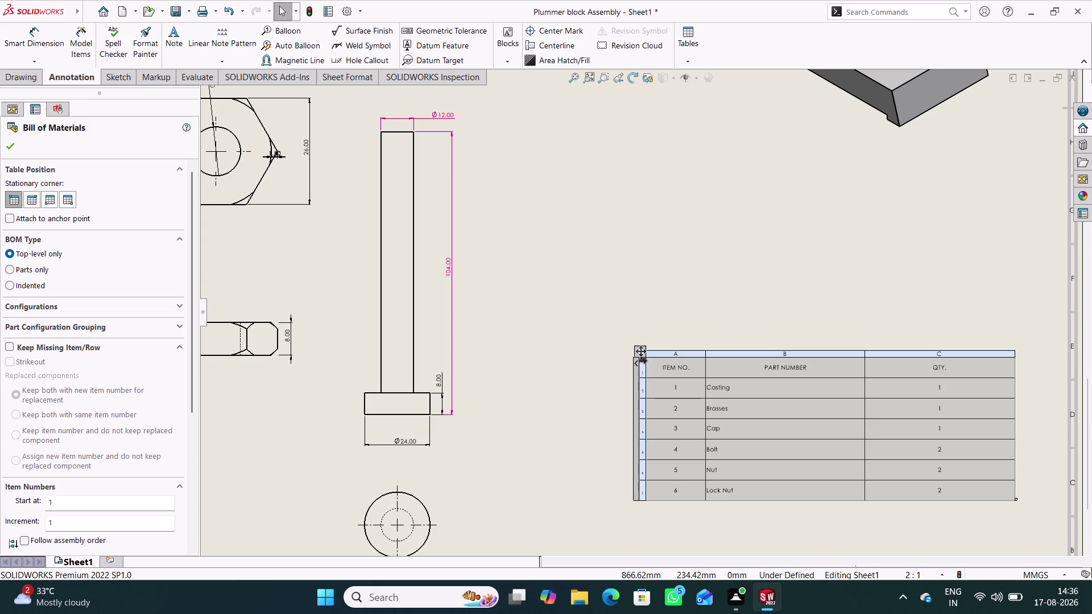
drag(643, 359, 558, 249)
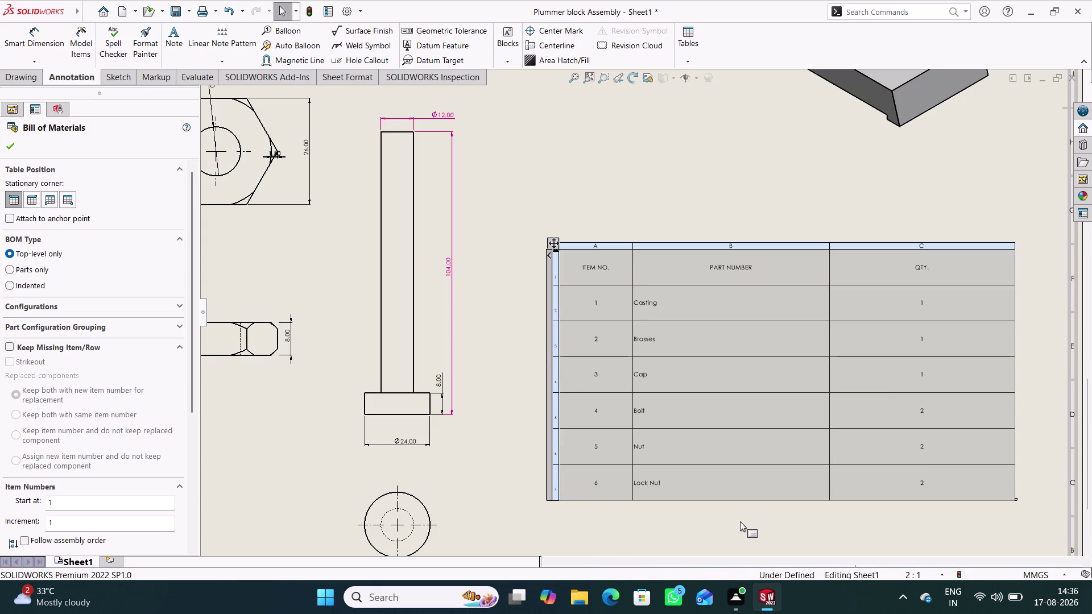
scroll(up, 3)
scroll(up, 3)
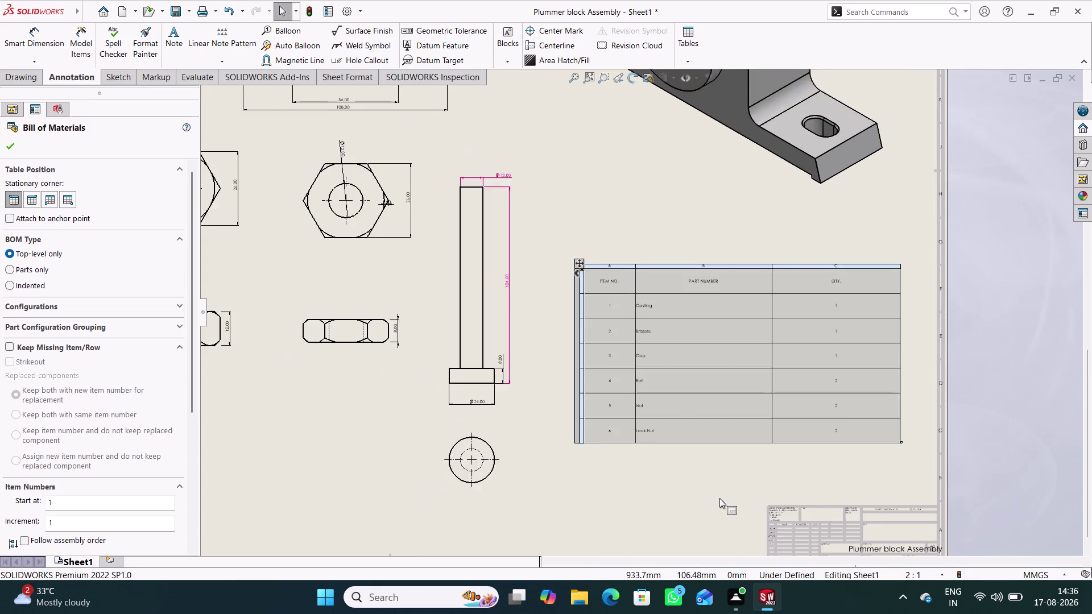
scroll(up, 3)
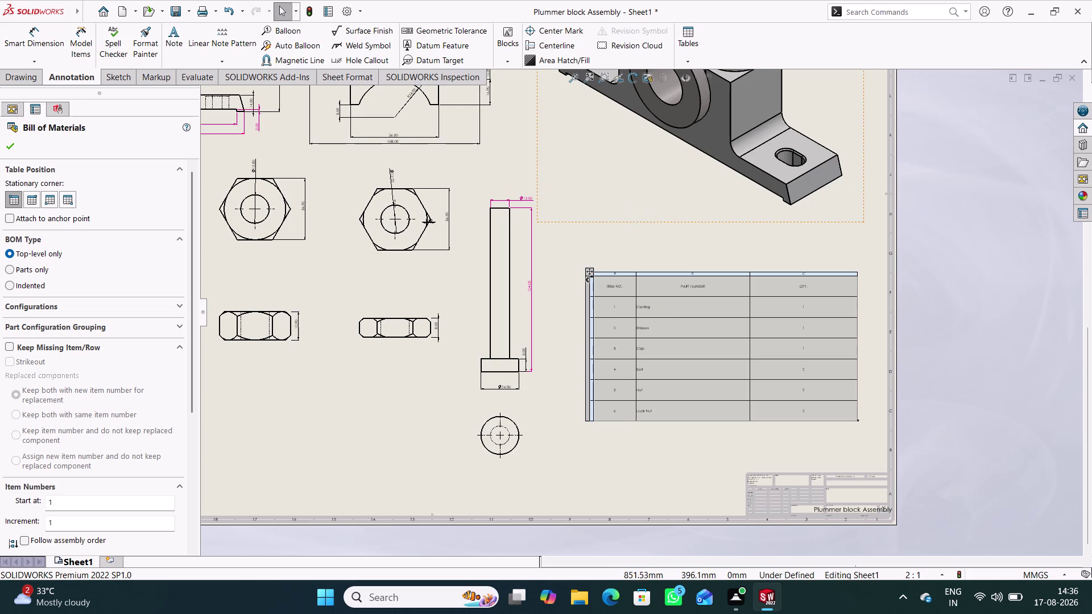
Select the Casting through Lock Nut part name cells and center them.
click(630, 246)
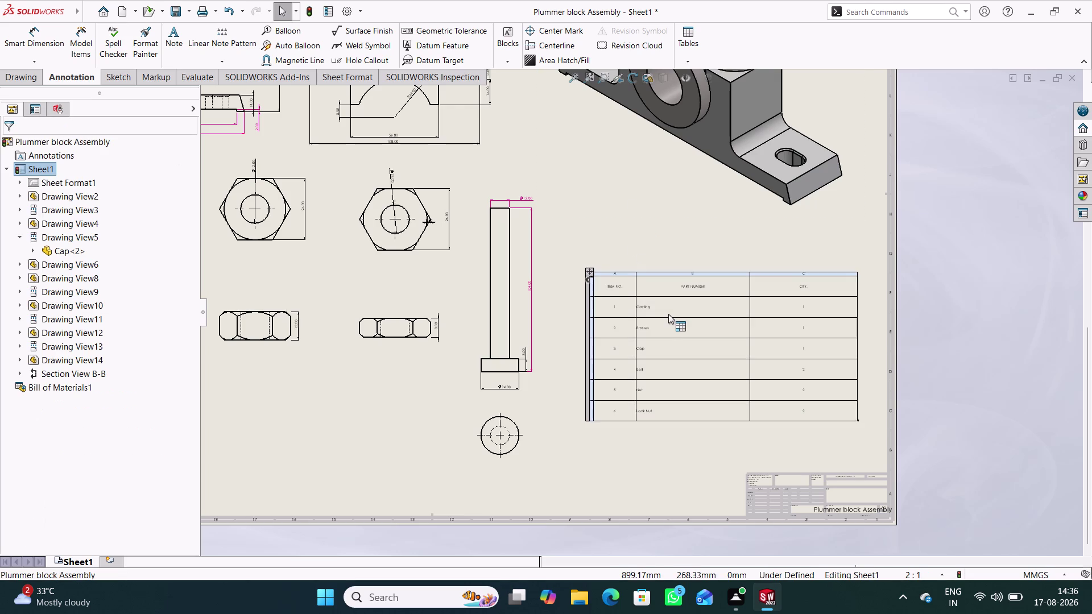
click(666, 312)
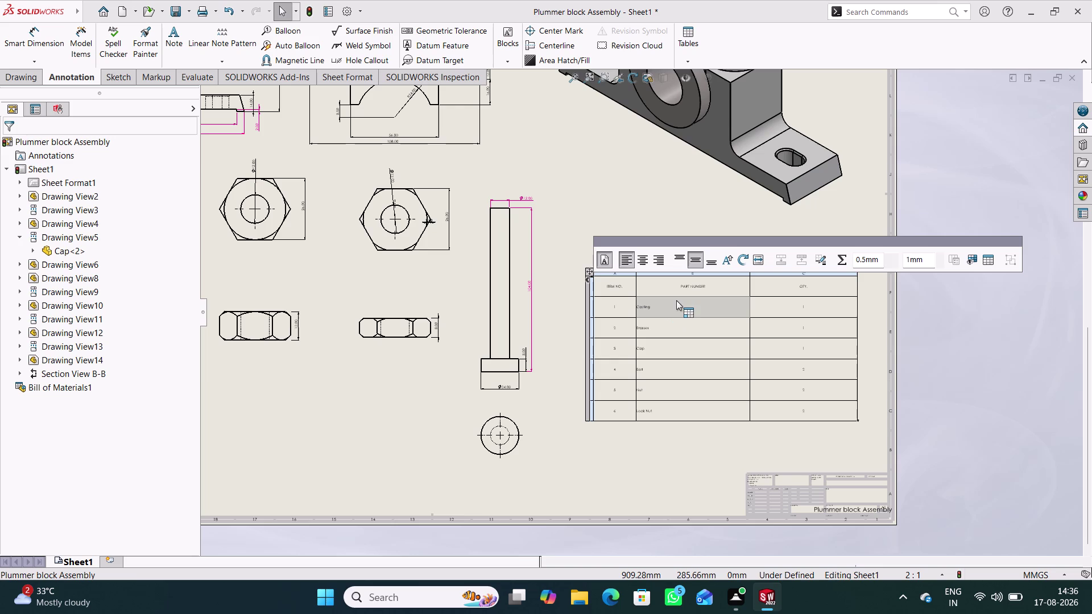
click(623, 308)
click(619, 234)
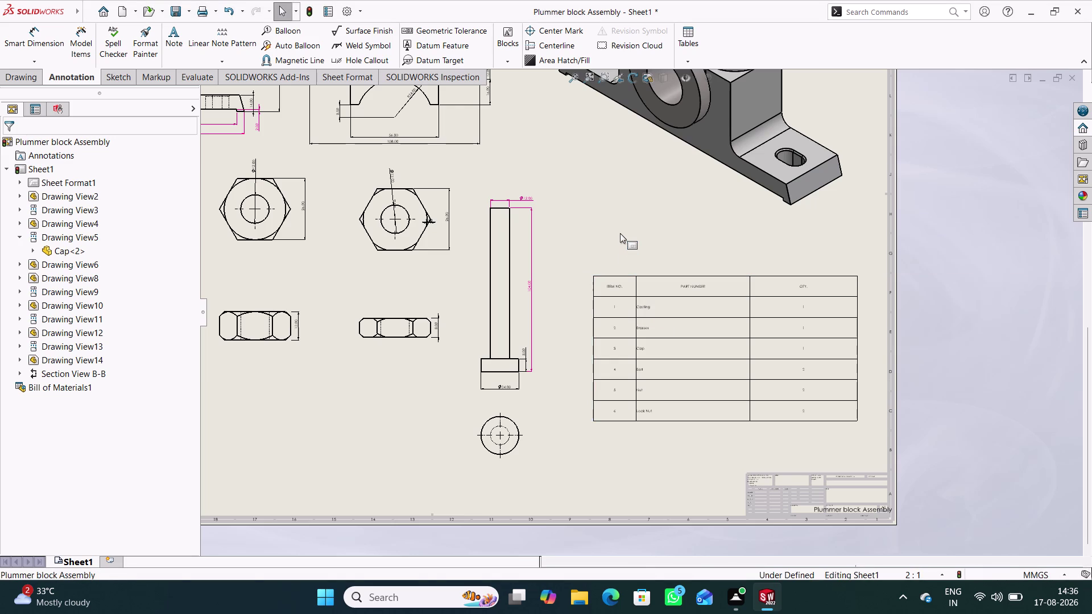
click(657, 309)
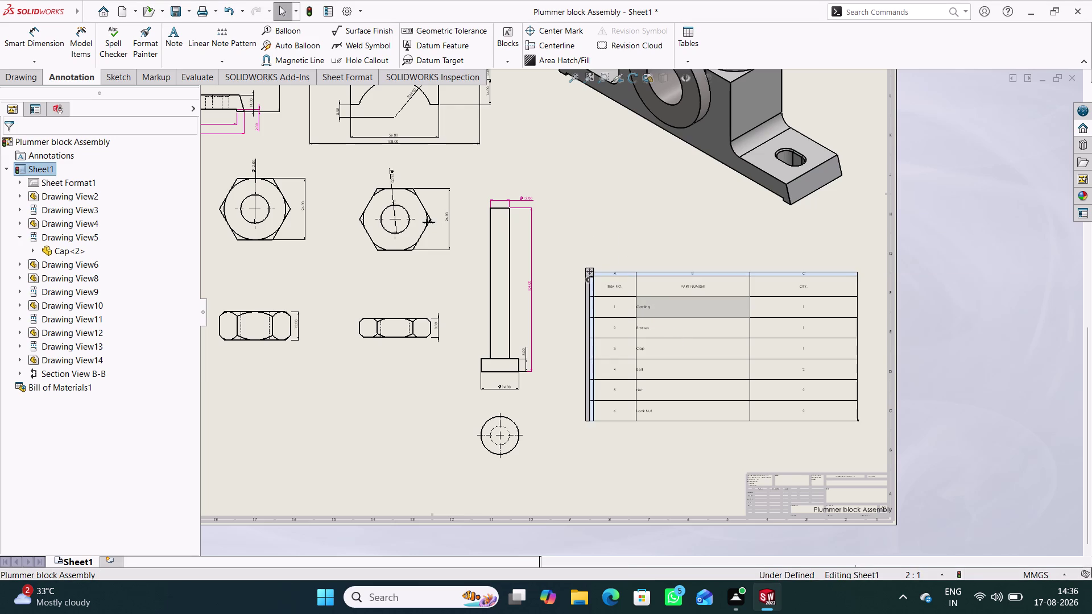
click(660, 330)
click(663, 343)
click(664, 365)
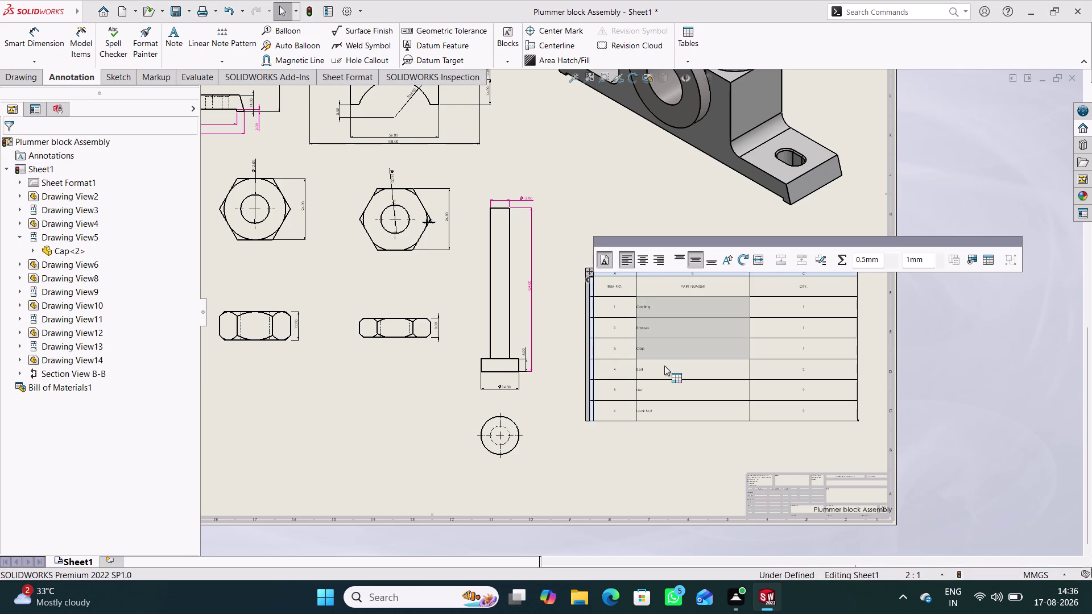
click(663, 387)
click(662, 410)
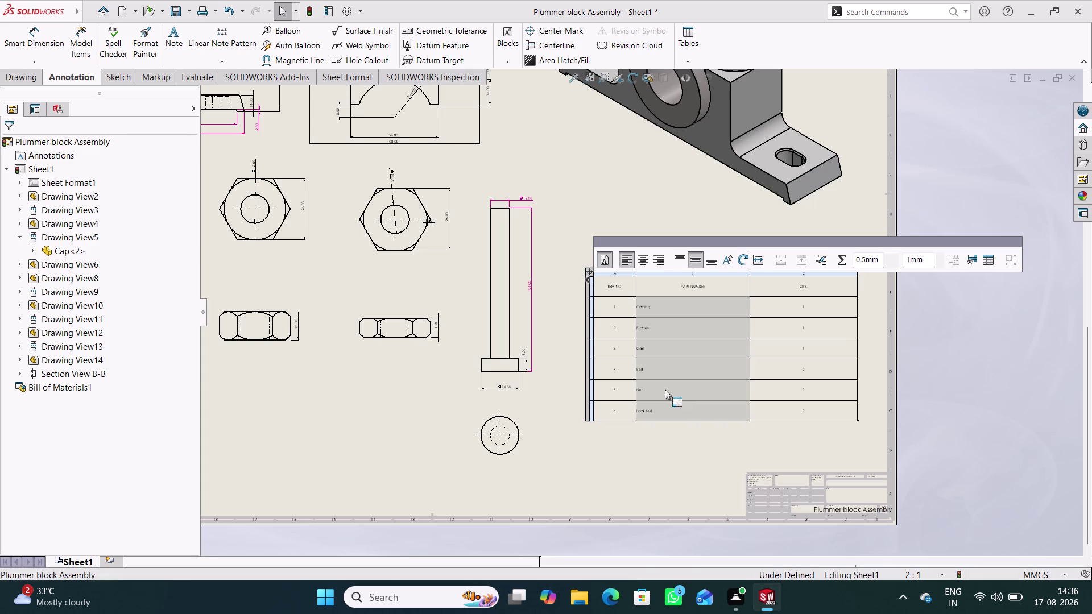
click(638, 263)
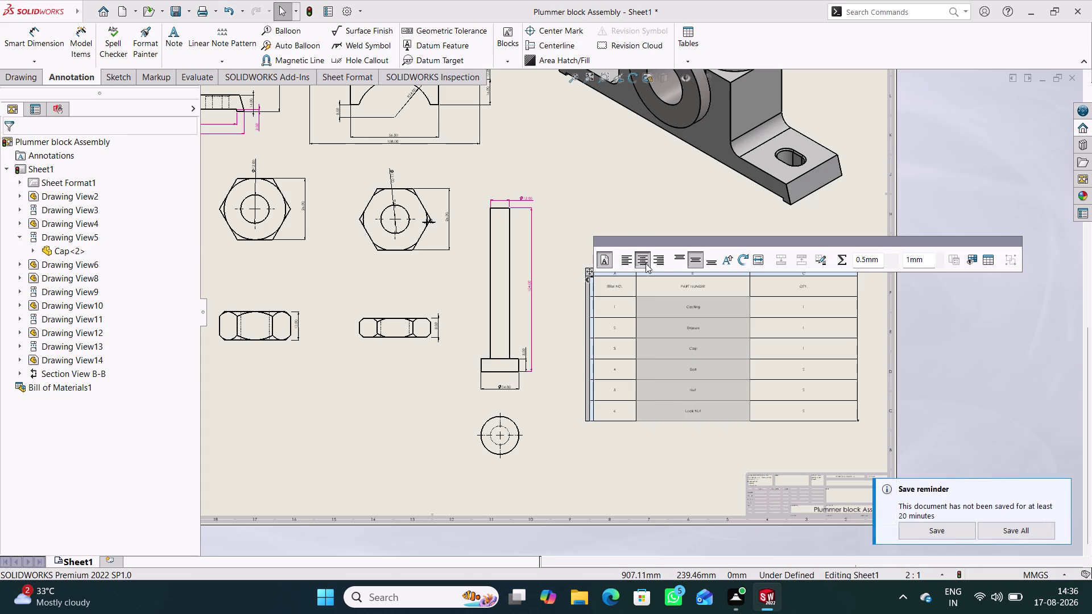
Extend the cell selection to the item number and quantity columns.
click(621, 306)
click(625, 335)
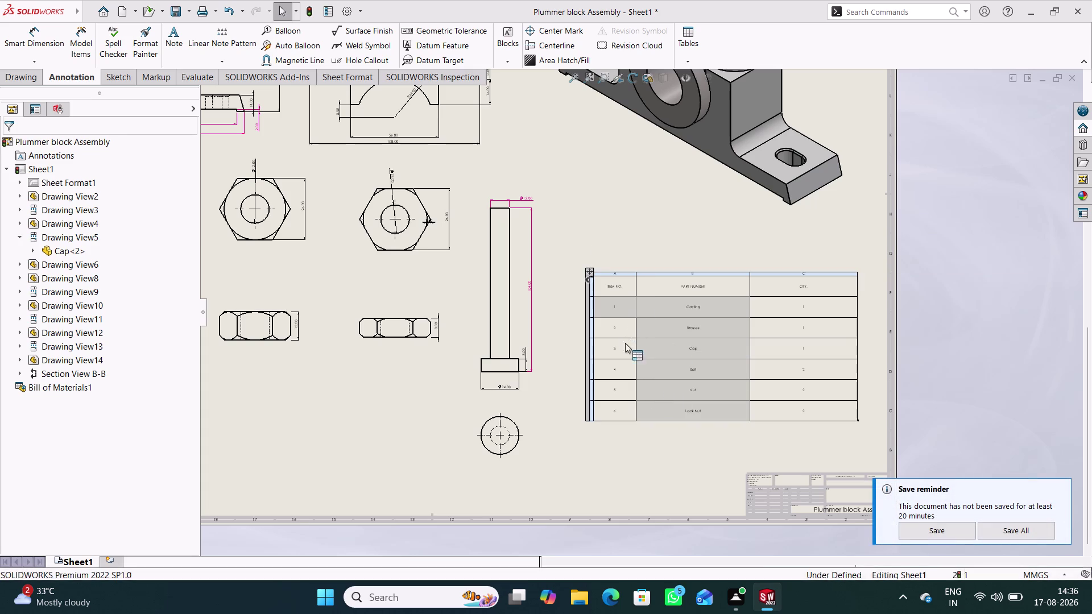
click(625, 352)
click(618, 371)
click(613, 394)
click(610, 410)
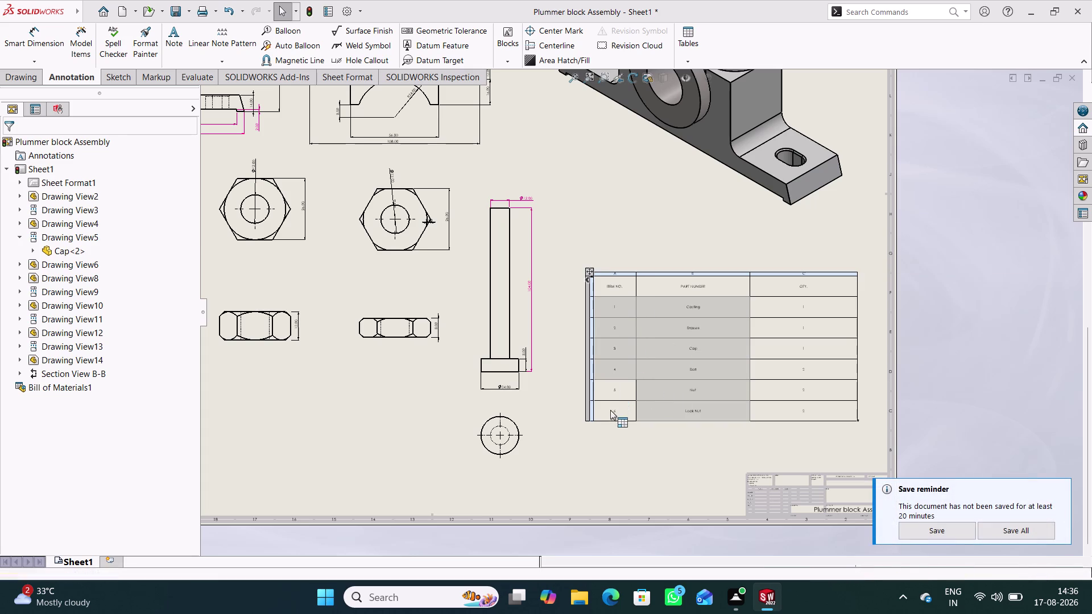
click(785, 405)
click(789, 395)
click(801, 365)
click(811, 352)
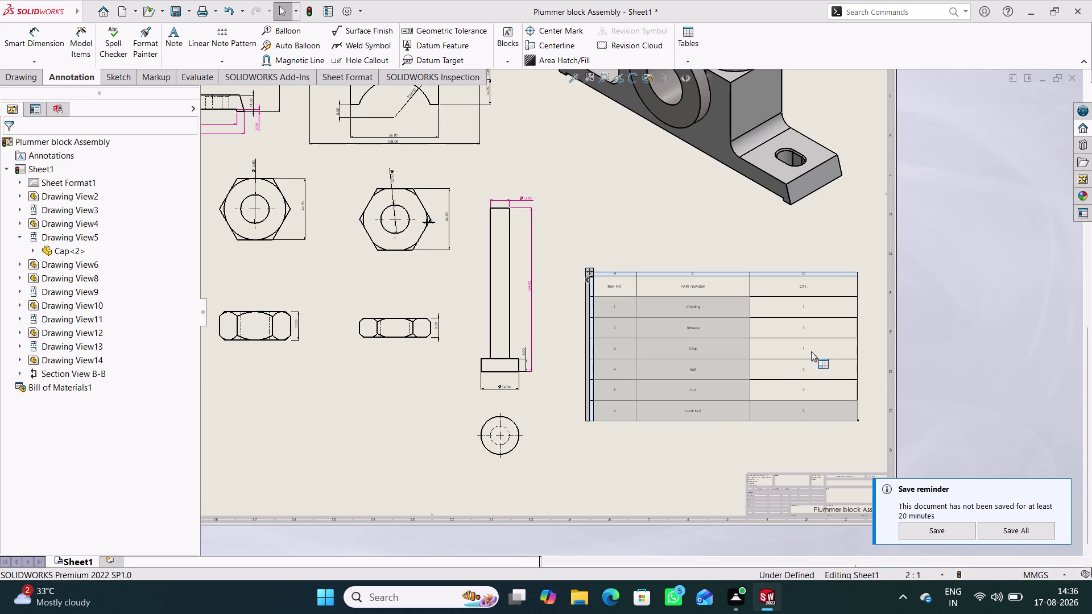
click(814, 332)
click(817, 310)
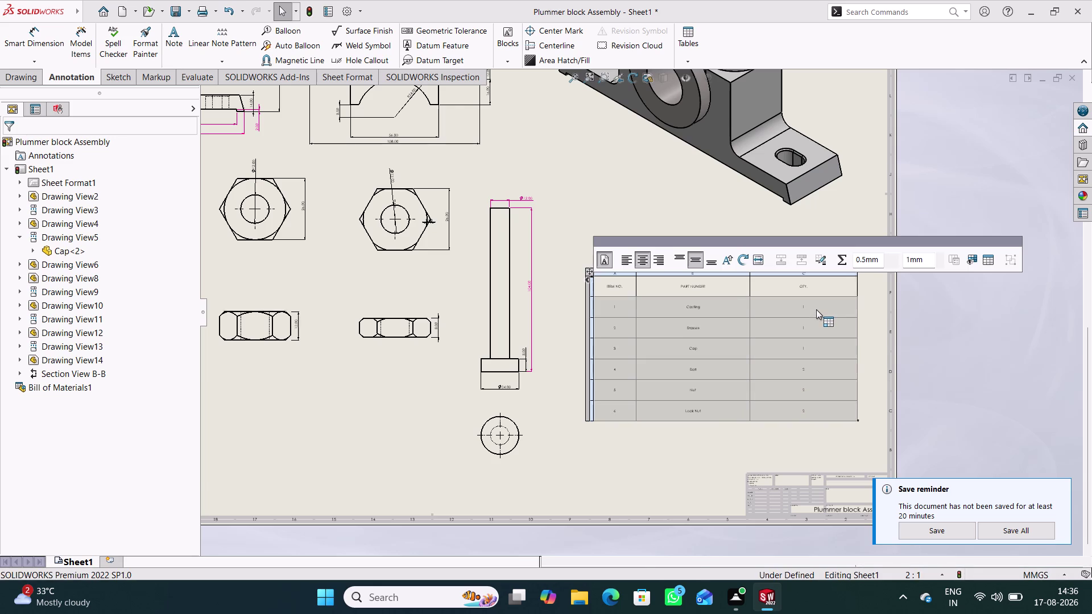
Enlarge the selected table text to font size 36.
click(607, 258)
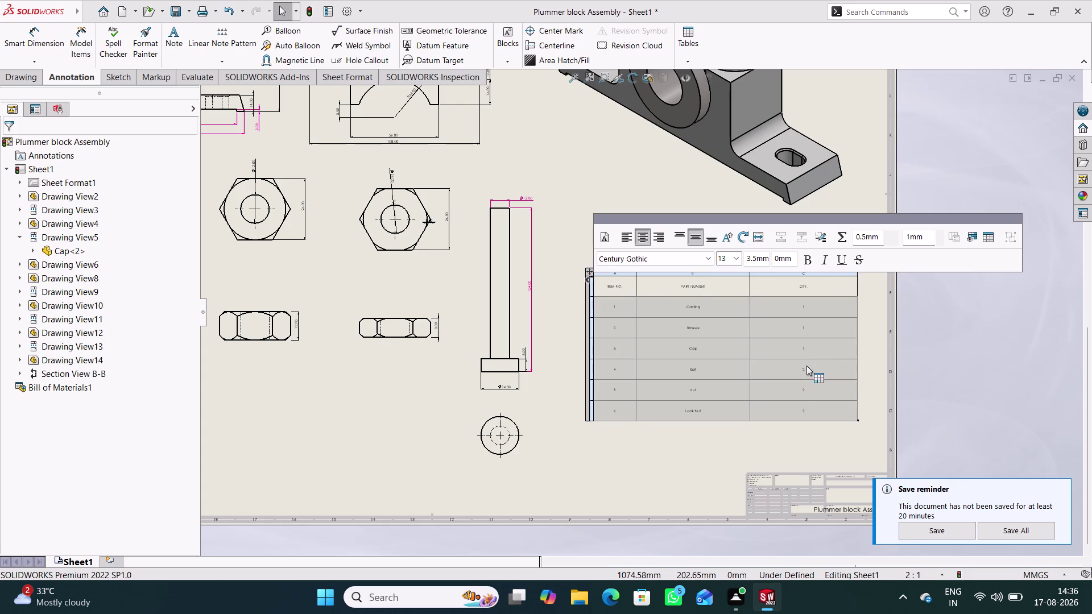
click(730, 257)
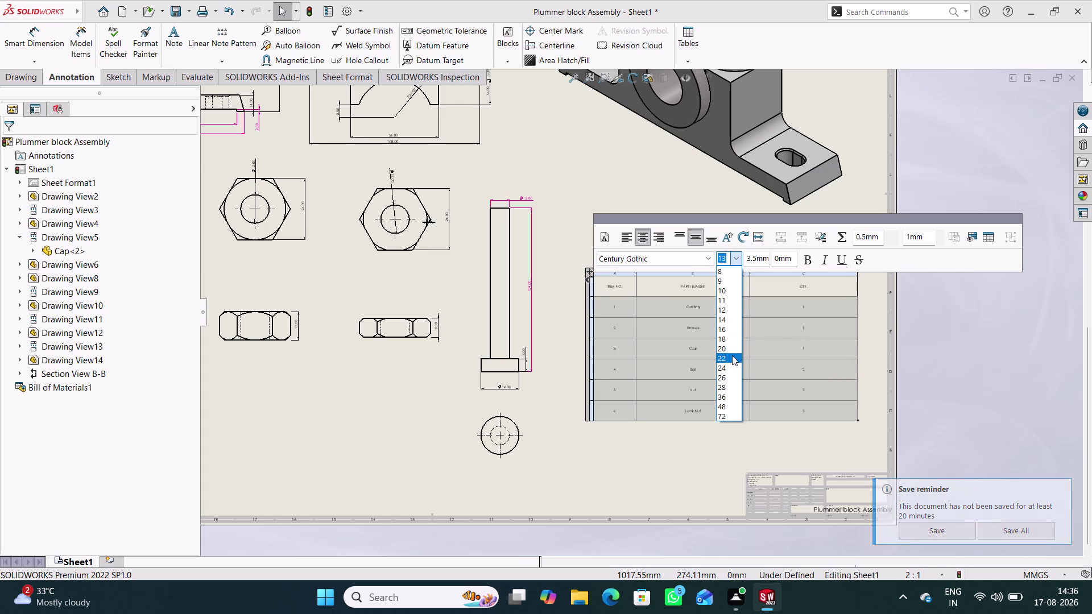
click(728, 376)
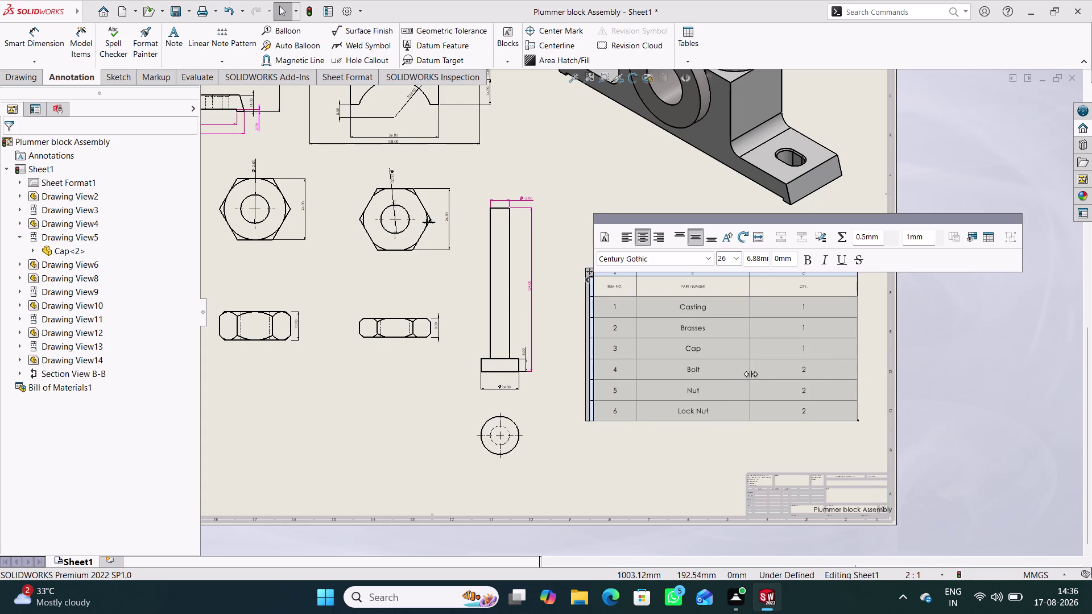
click(738, 257)
click(729, 384)
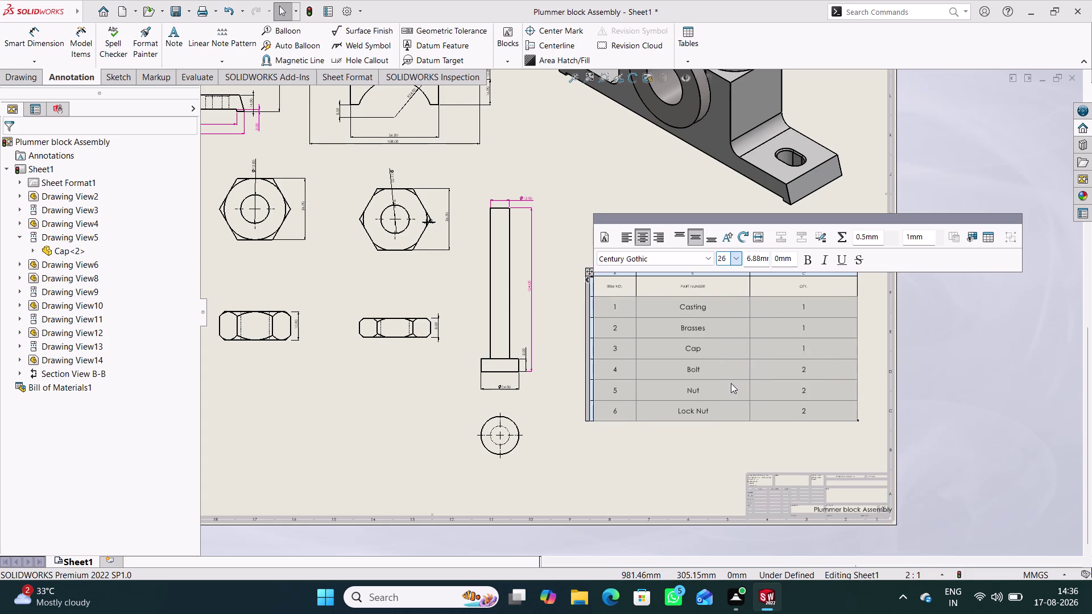
click(739, 259)
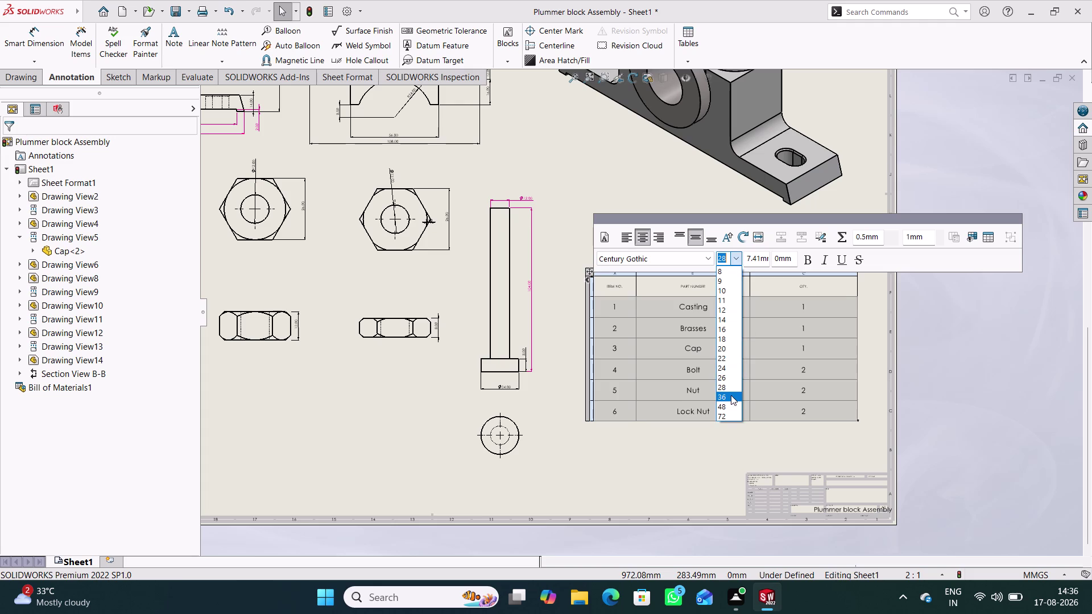
click(731, 395)
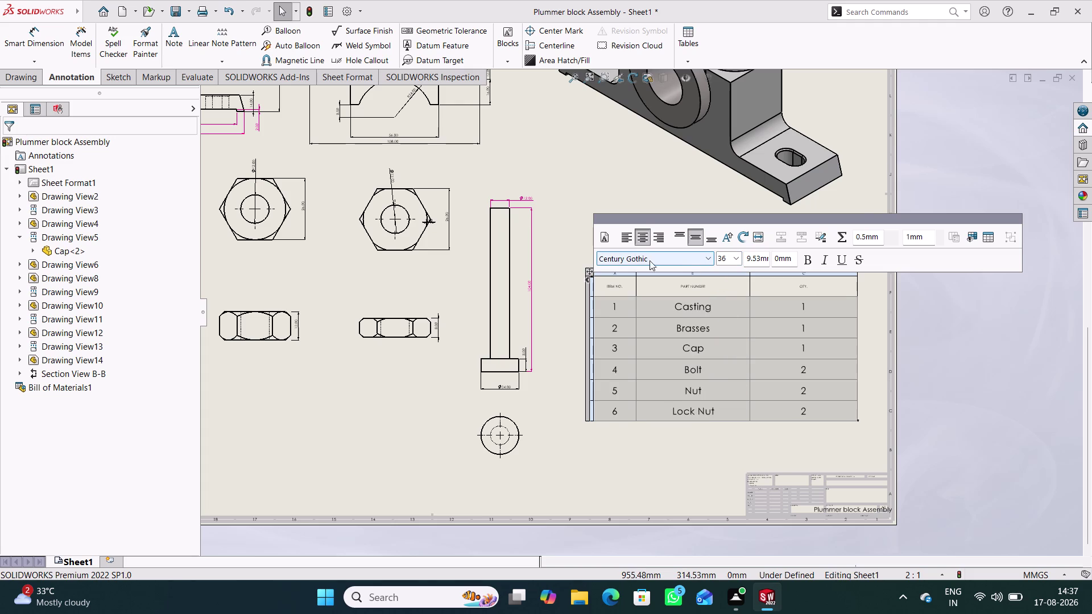
Select the ITEM NO., PART NUMBER and QTY. header row and enlarge its font.
click(643, 207)
click(622, 292)
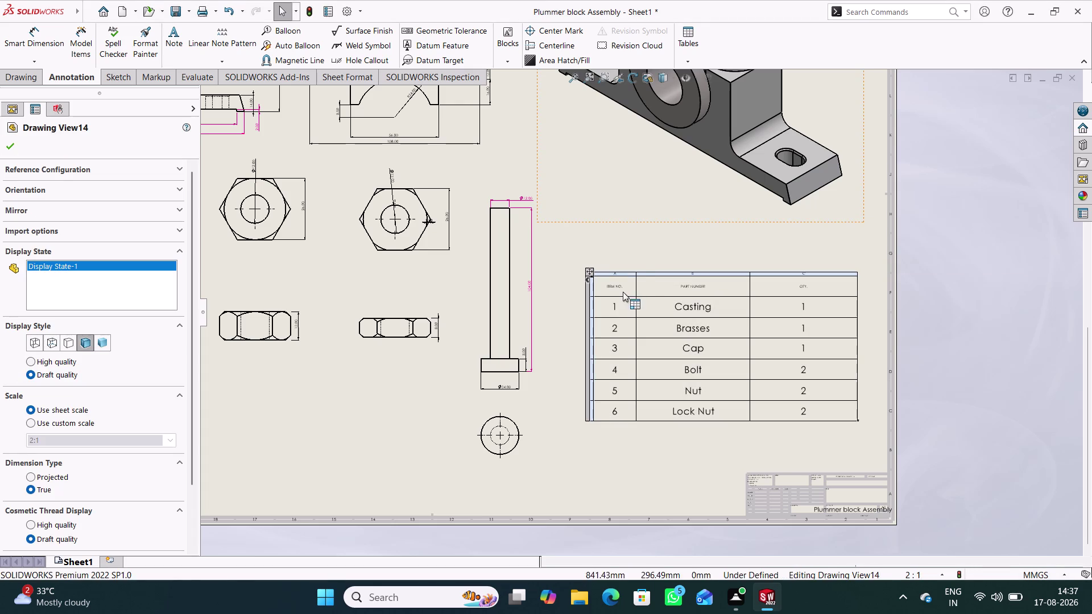
click(704, 289)
click(783, 289)
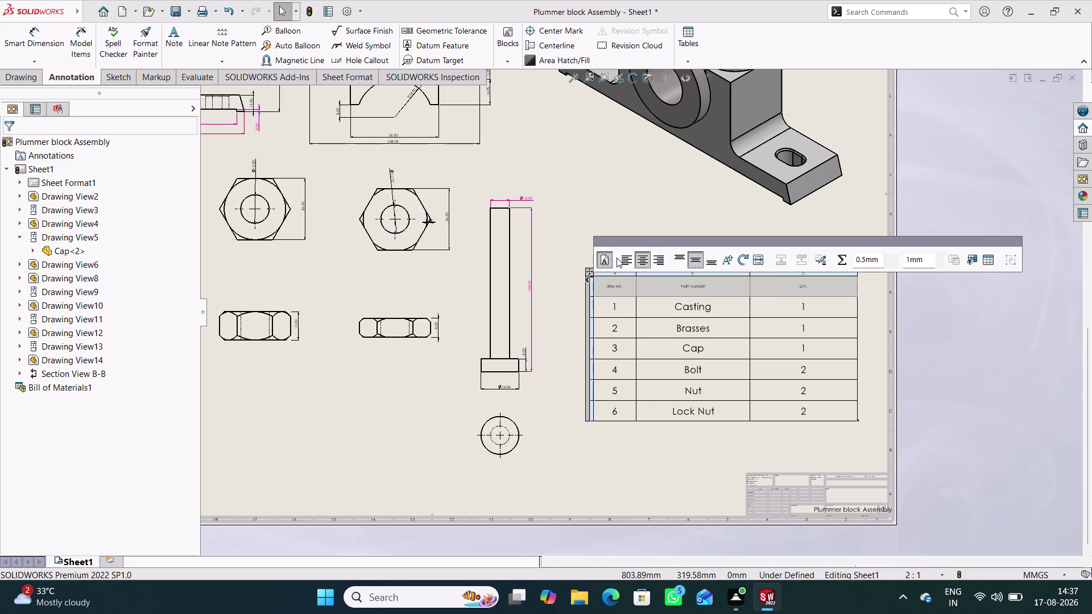
click(610, 261)
click(735, 257)
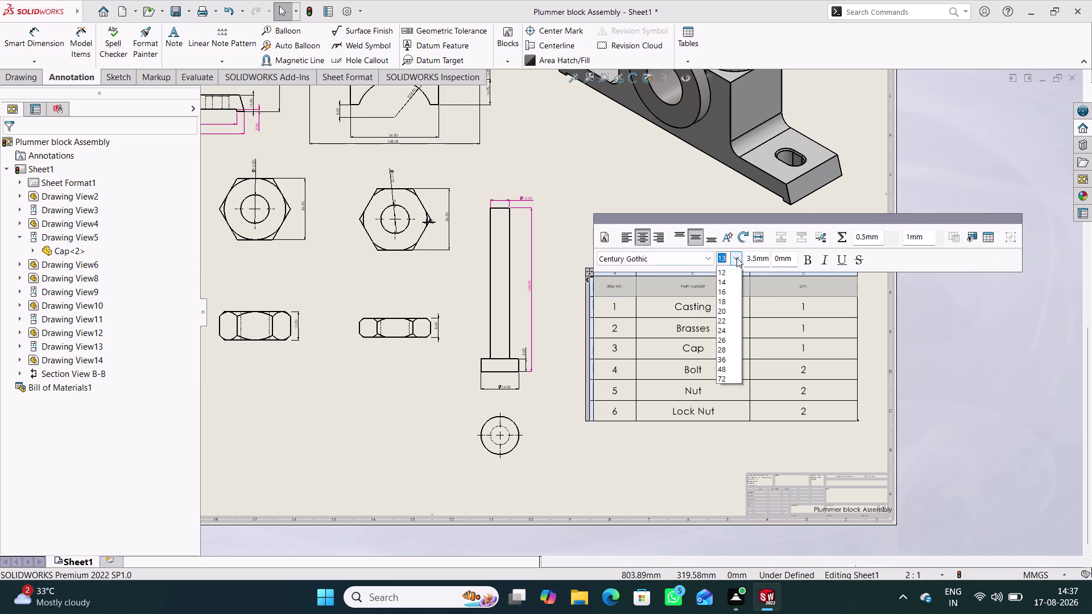
click(734, 395)
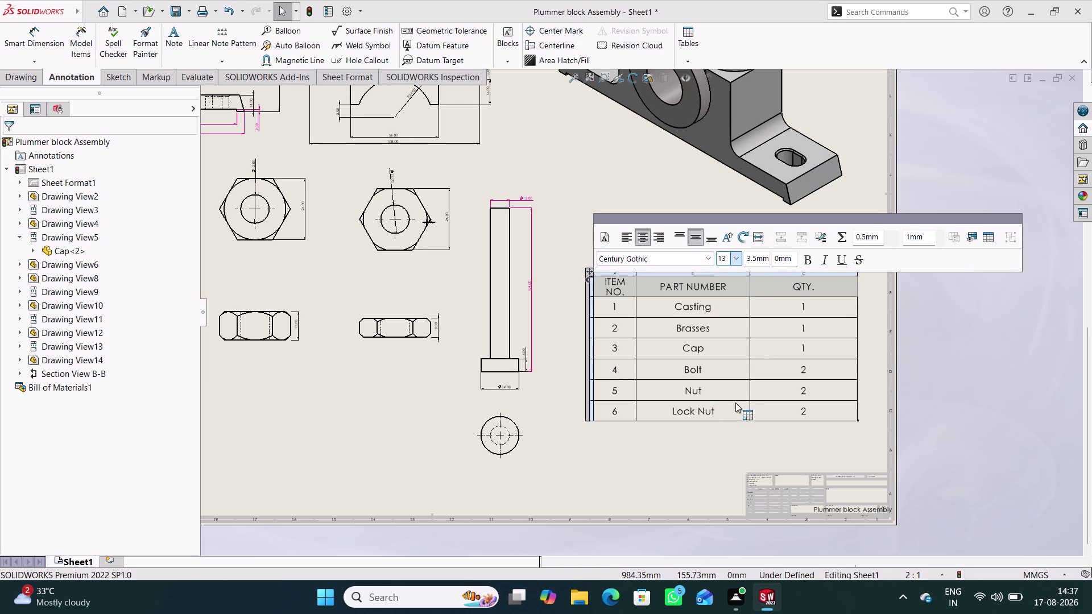
click(737, 262)
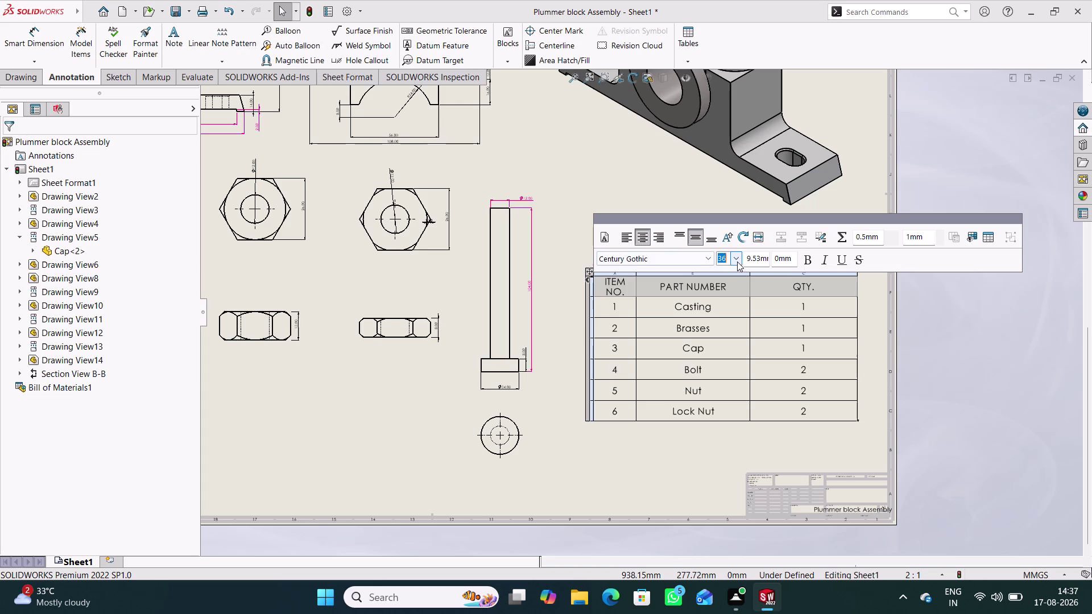
click(730, 405)
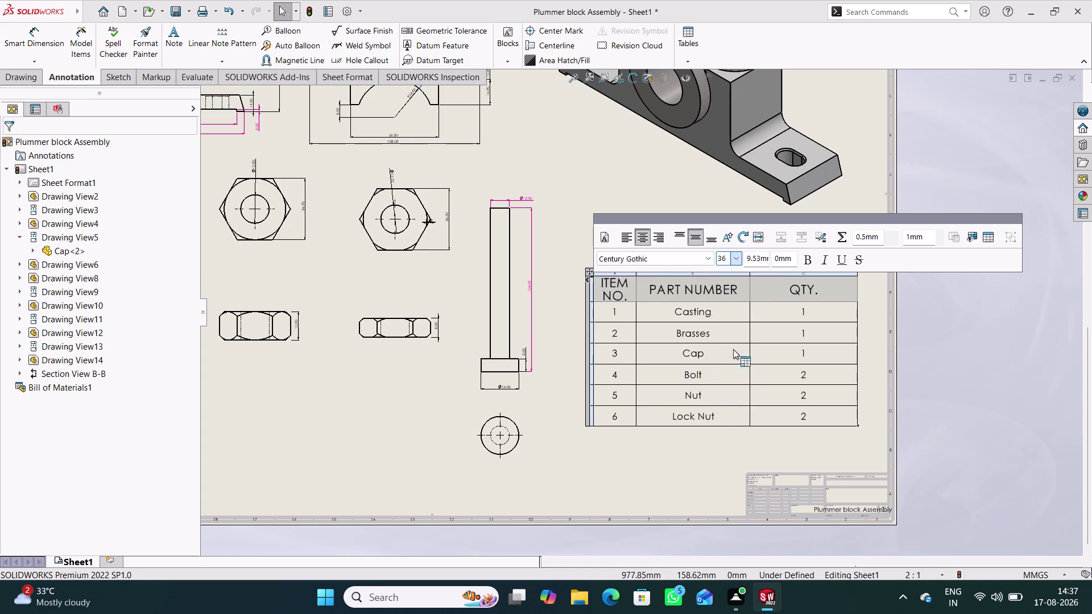
click(616, 192)
scroll(up, 3)
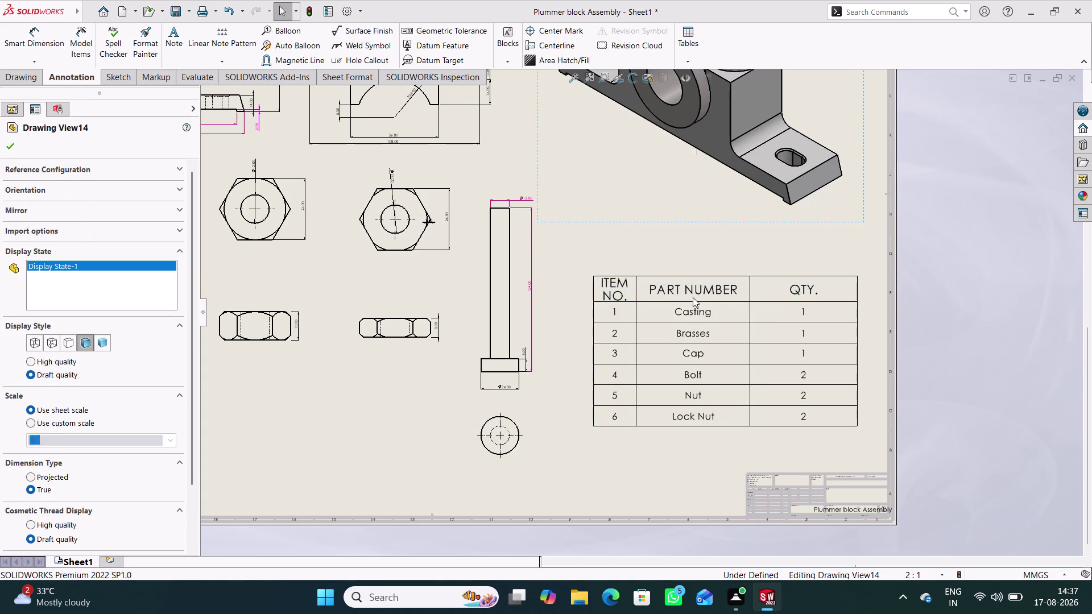
scroll(up, 3)
scroll(up, 3)
scroll(down, 3)
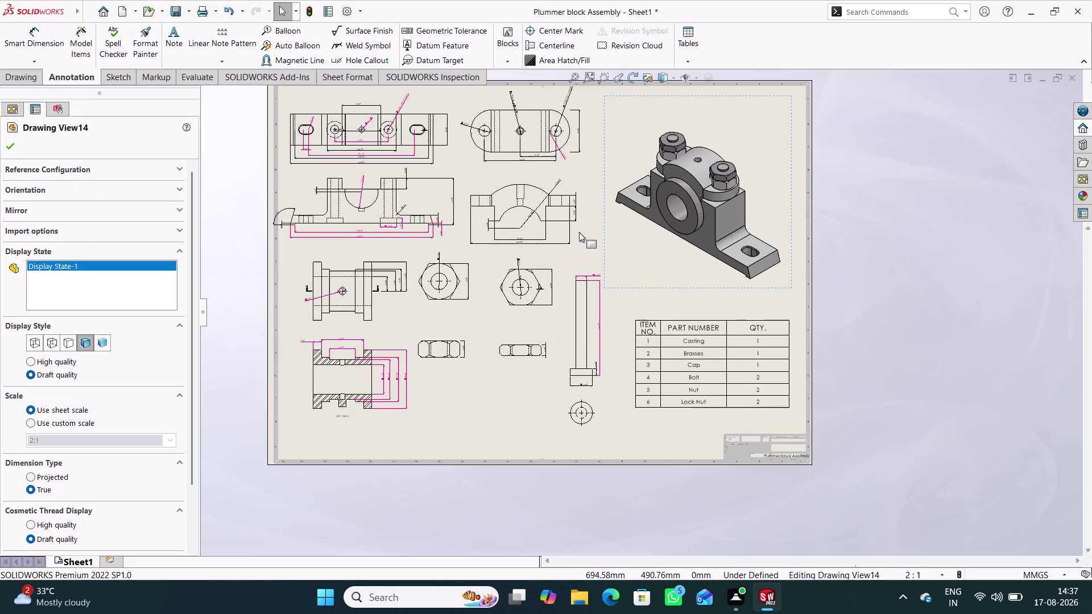
scroll(down, 3)
middle_drag(591, 253, 657, 278)
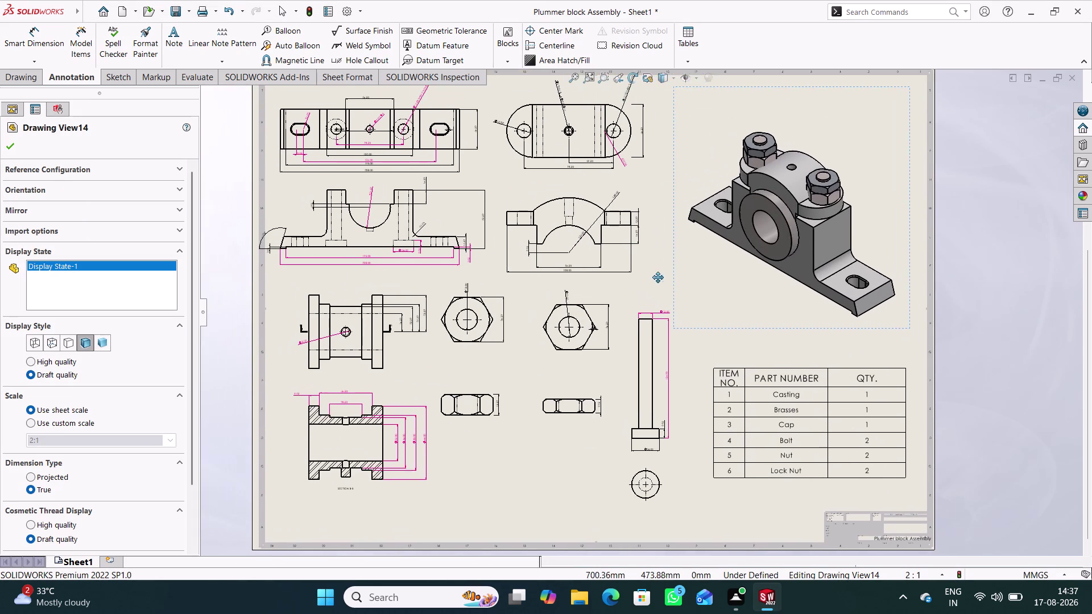
middle_drag(658, 278, 671, 289)
scroll(down, 3)
scroll(up, 3)
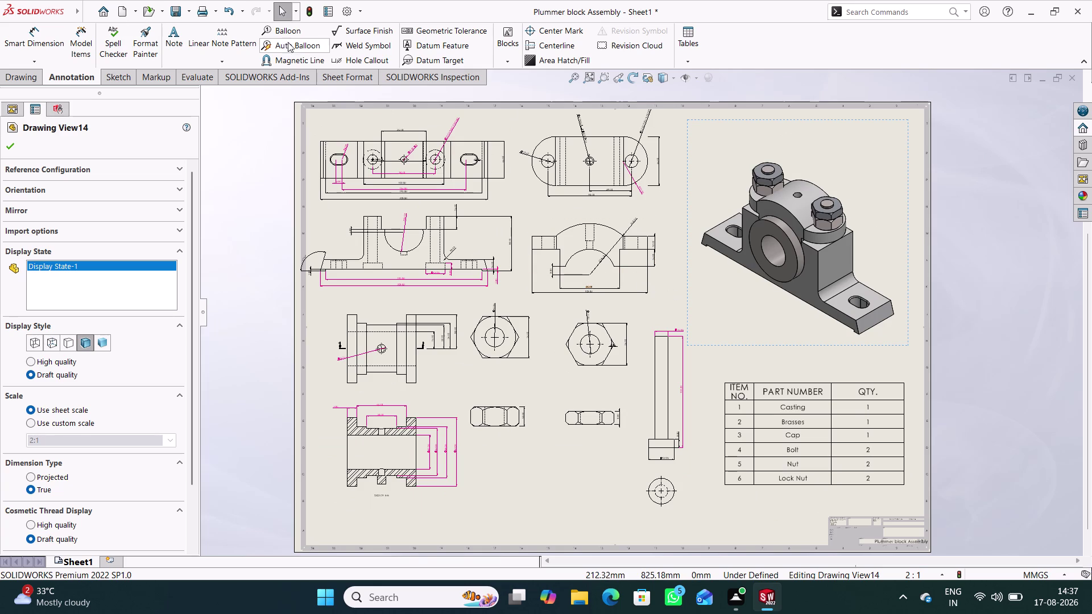
click(295, 29)
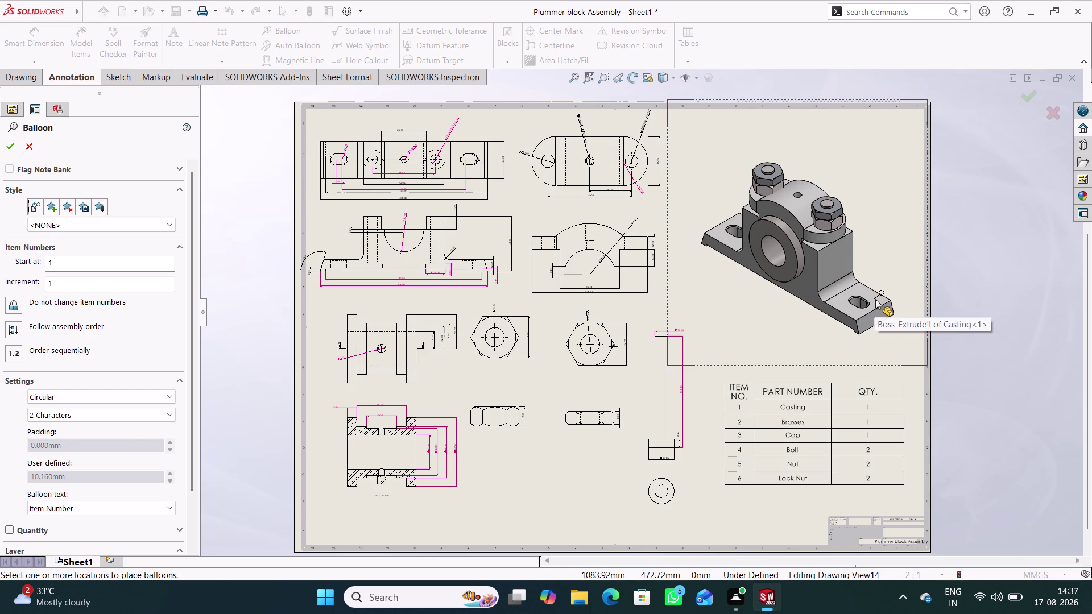
click(31, 145)
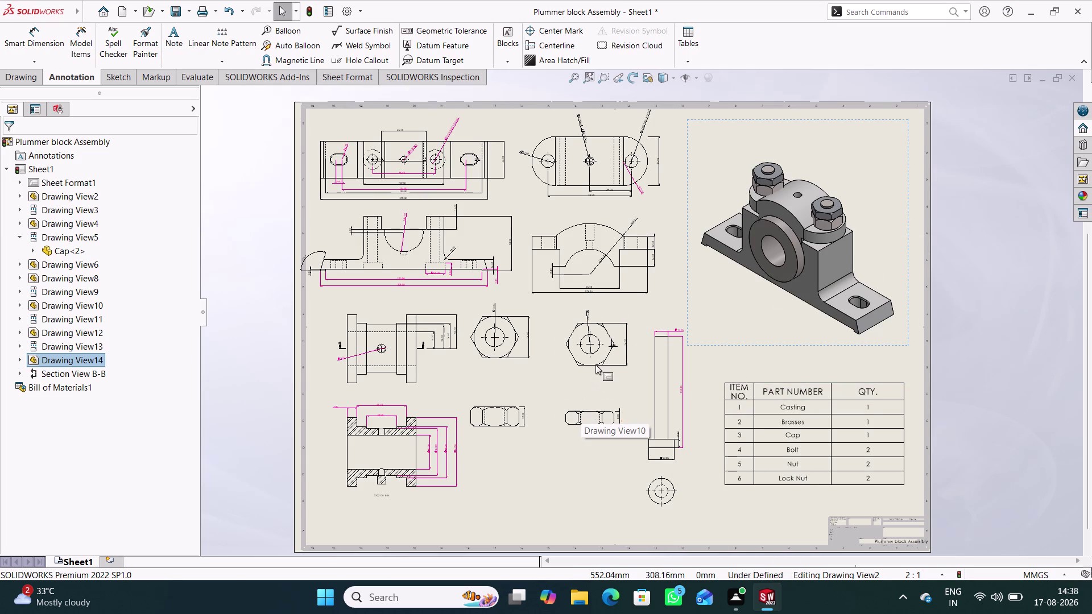
Zoom around the sheet and choose File > Save As for the Plummer block Assembly drawing.
scroll(down, 3)
scroll(down, 3)
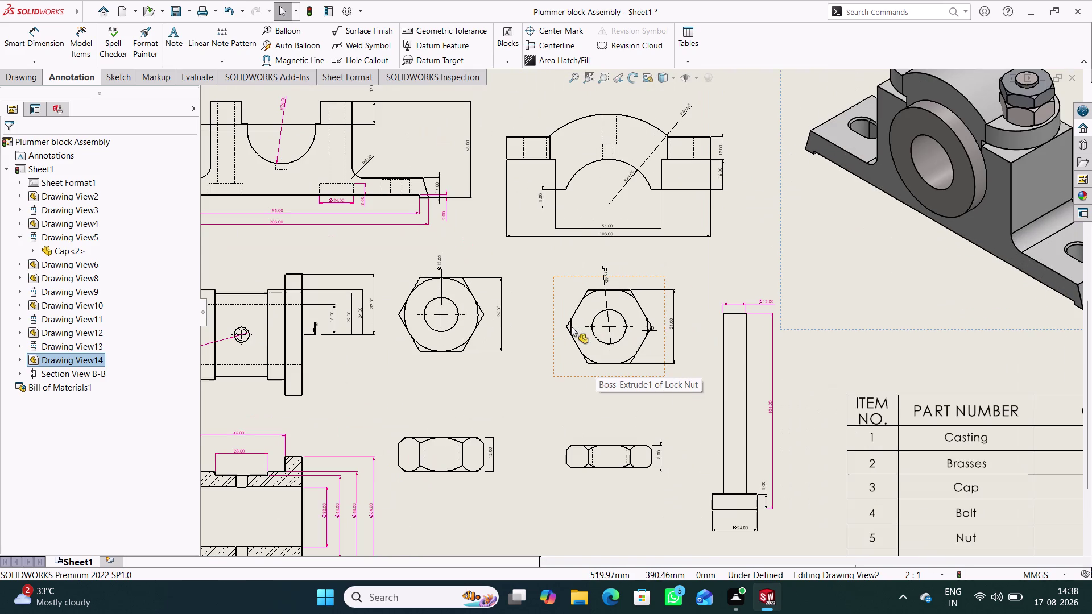
scroll(up, 3)
scroll(up, 3)
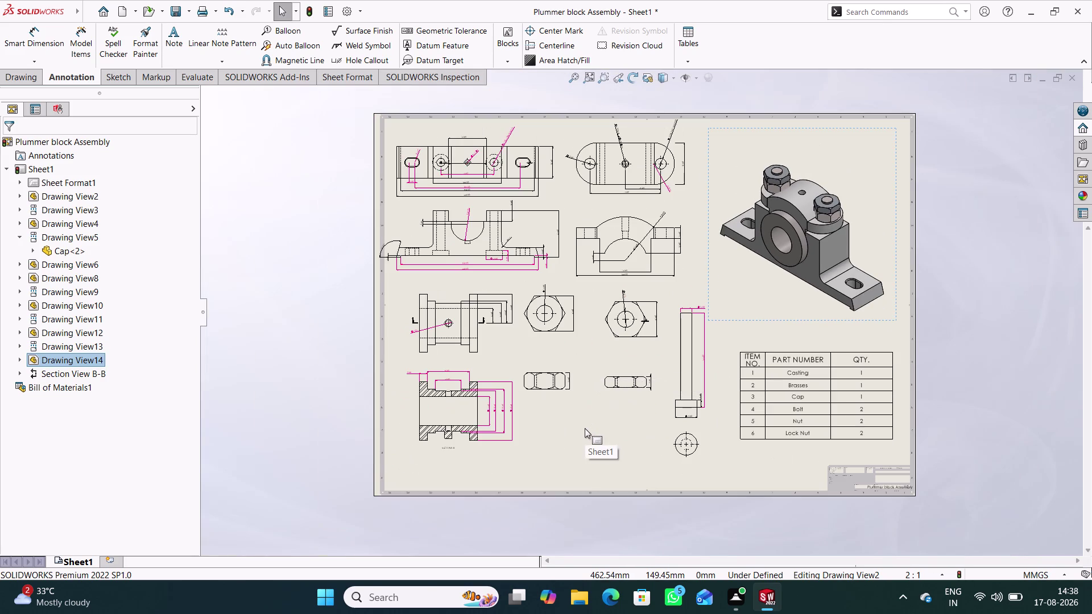
scroll(down, 3)
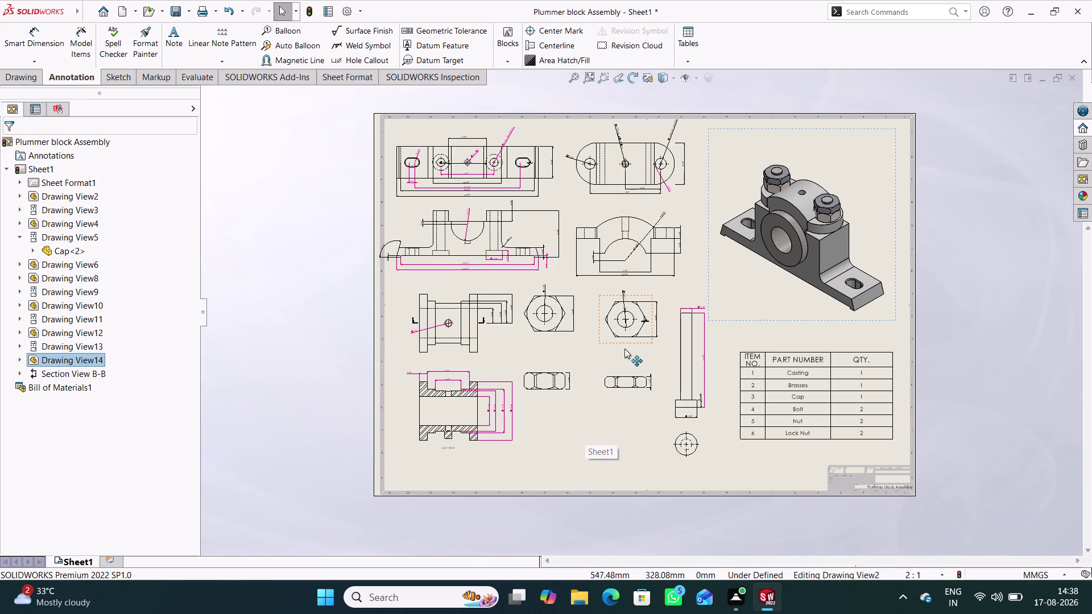
scroll(down, 3)
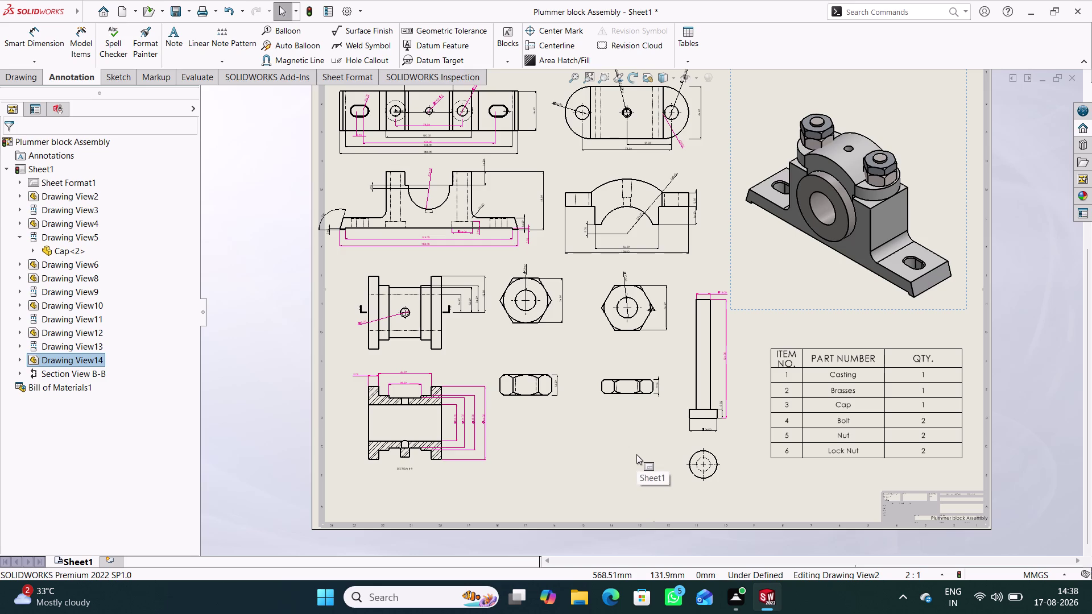
click(191, 13)
click(198, 42)
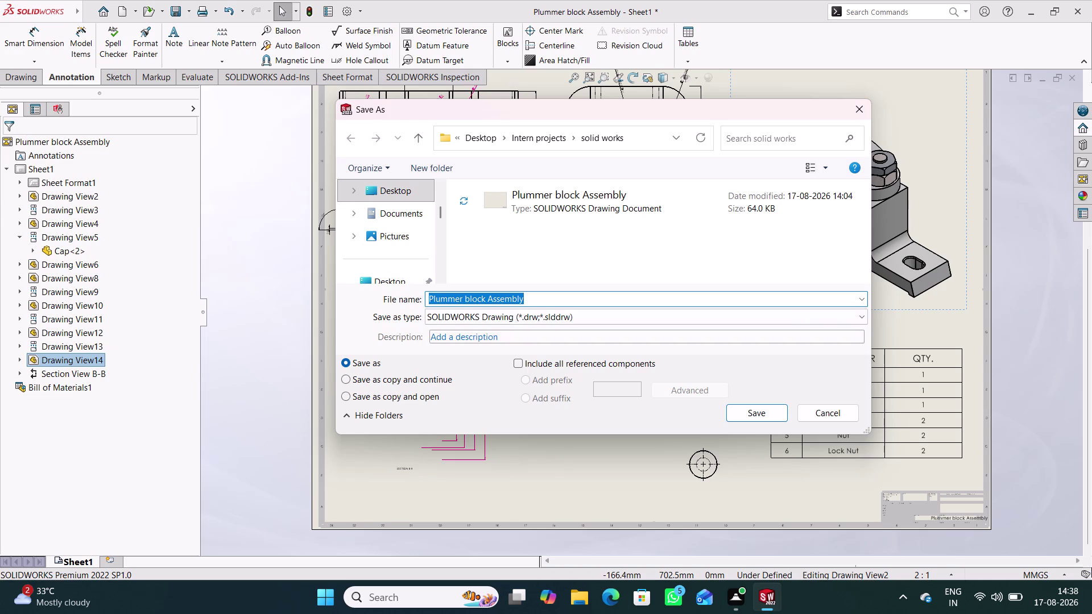
Set the file type to Adobe Portable Document Format (*.pdf) and save.
click(857, 312)
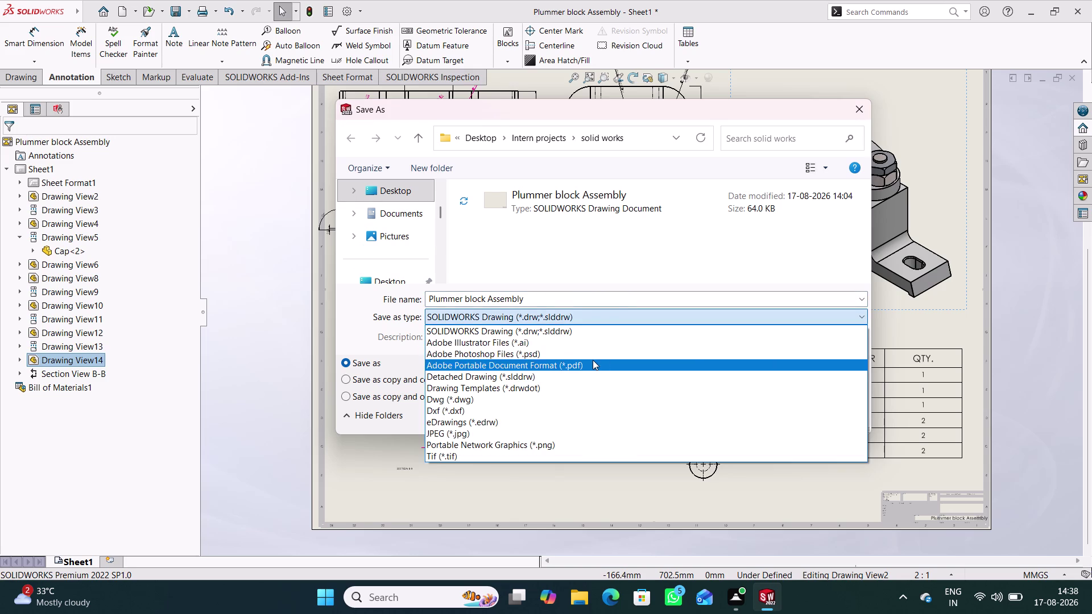
click(591, 359)
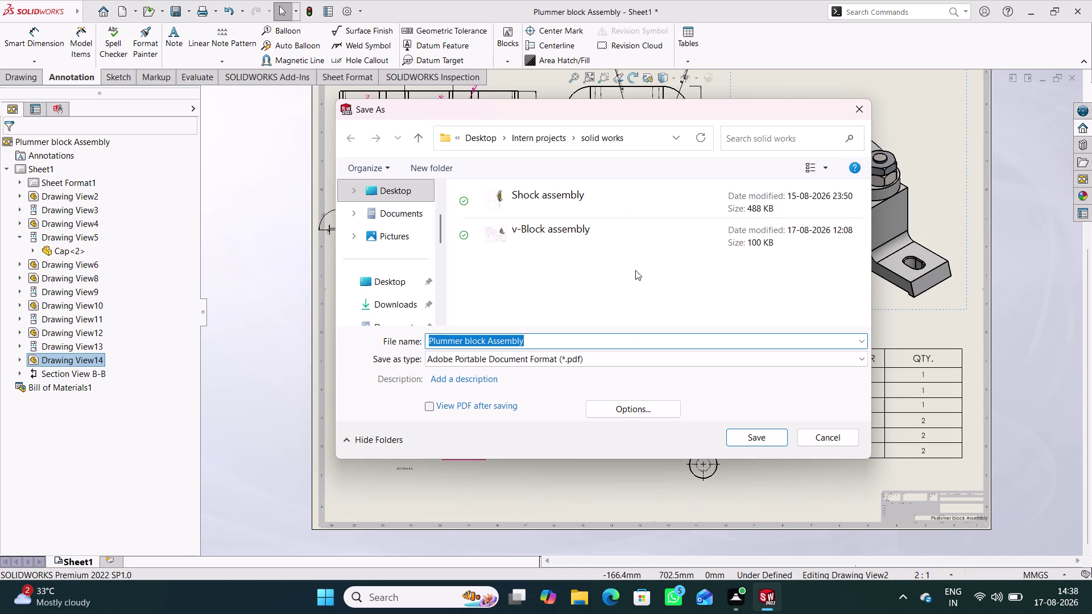
click(756, 443)
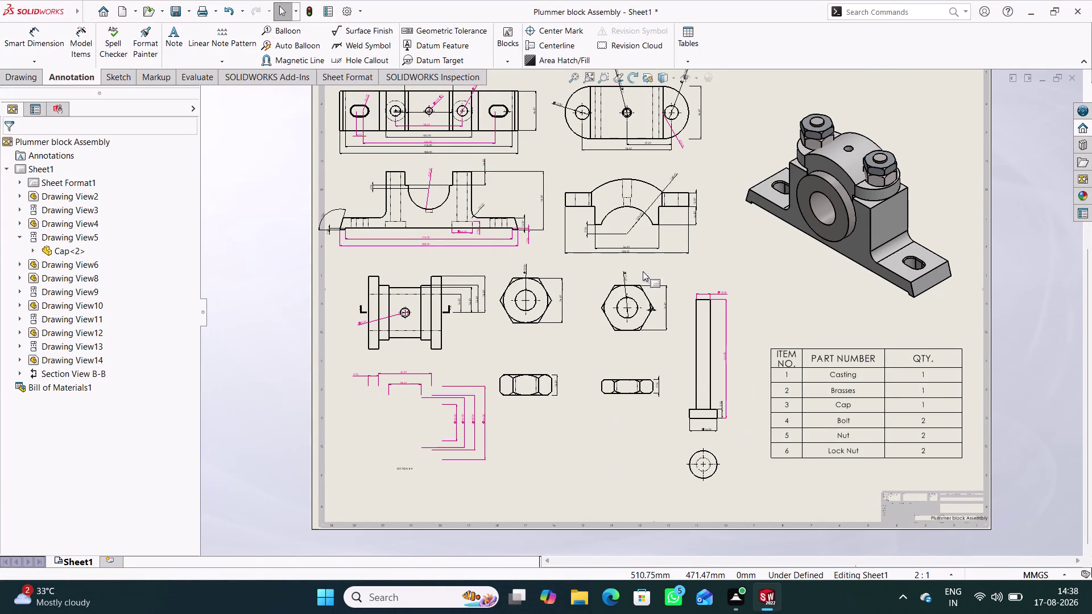
Recentre the sheet, lock focus on Sheet1 and show its right-click menu.
middle_drag(695, 258, 648, 318)
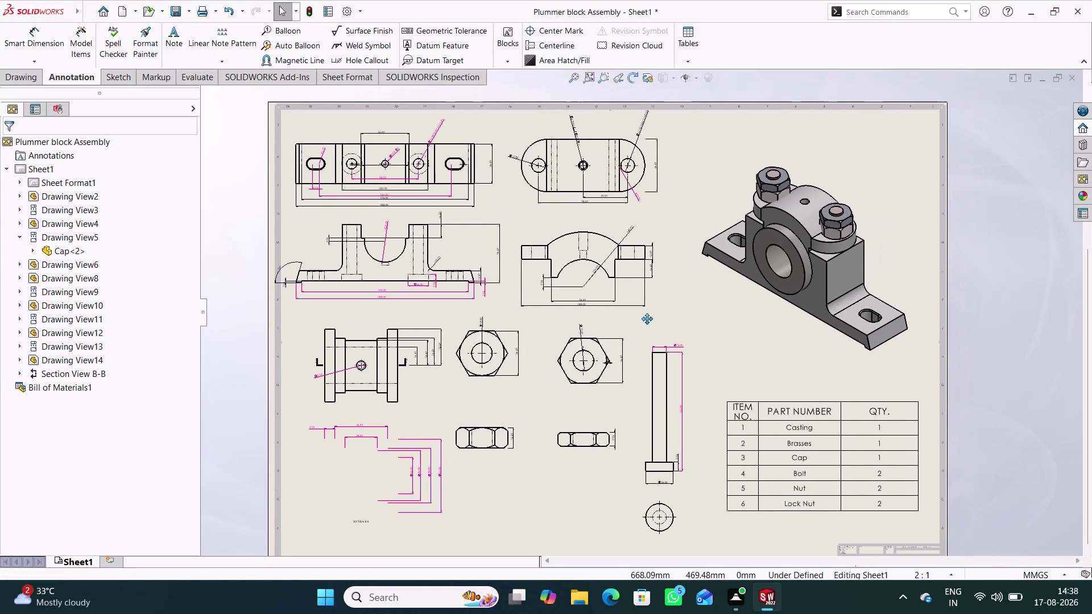
middle_drag(648, 318, 646, 320)
middle_drag(677, 324, 682, 274)
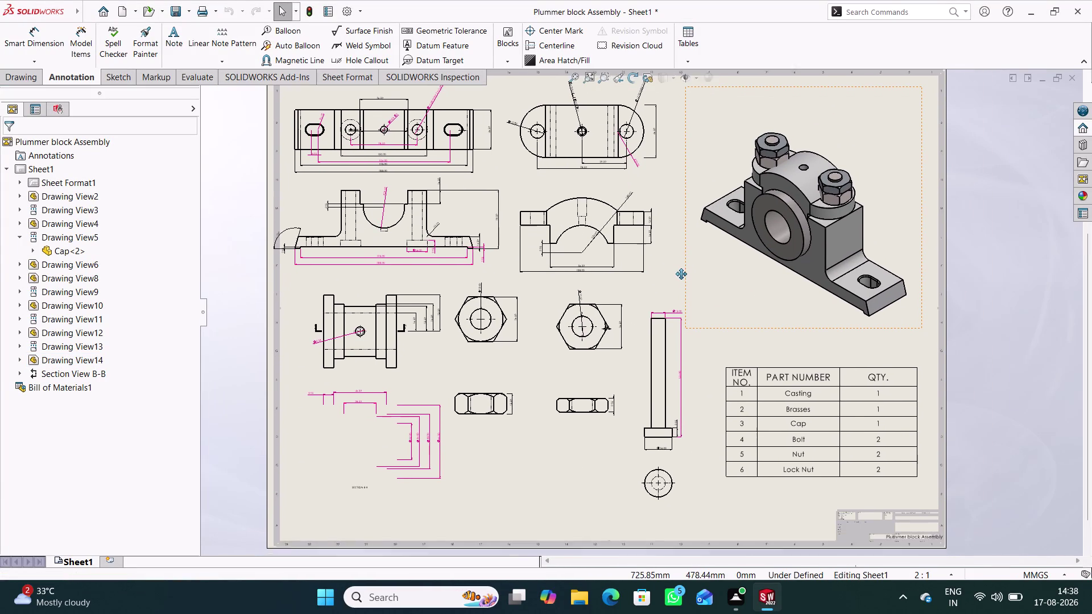
middle_drag(681, 274, 681, 274)
click(911, 517)
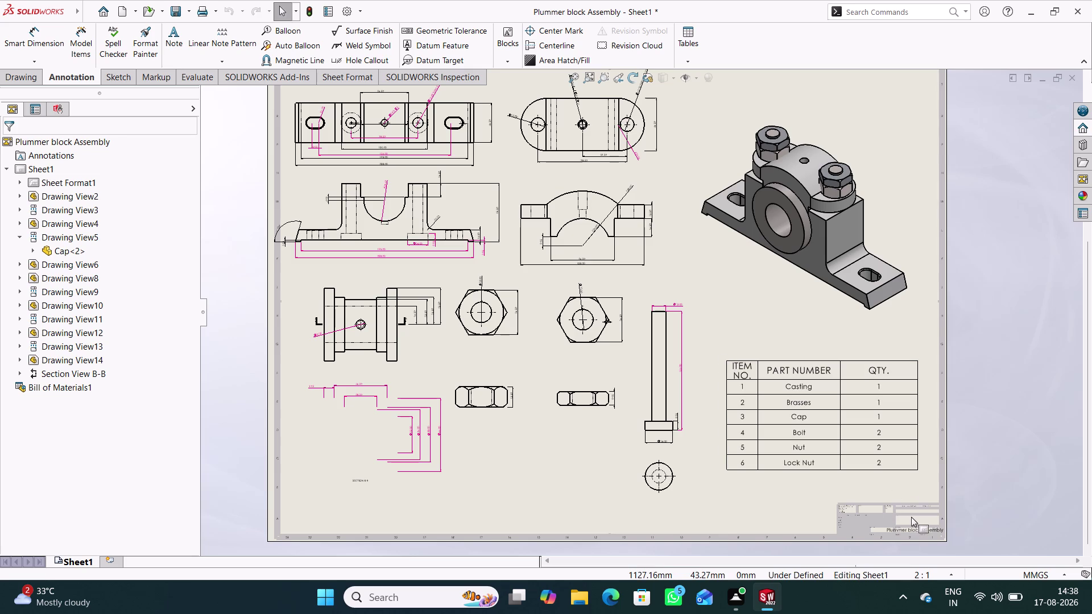
double_click(907, 519)
right_click(906, 519)
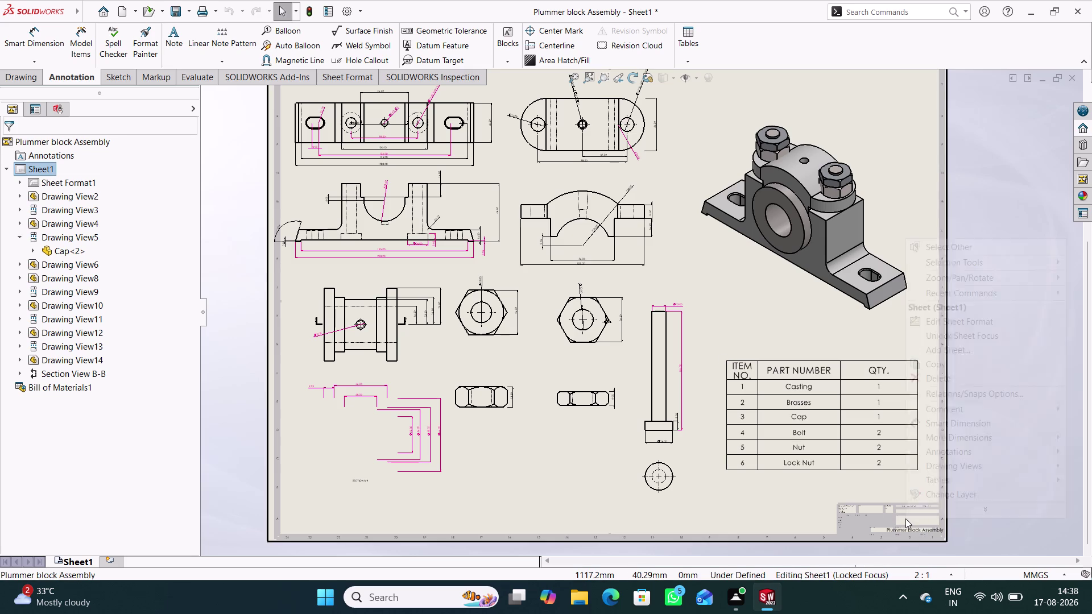
click(792, 323)
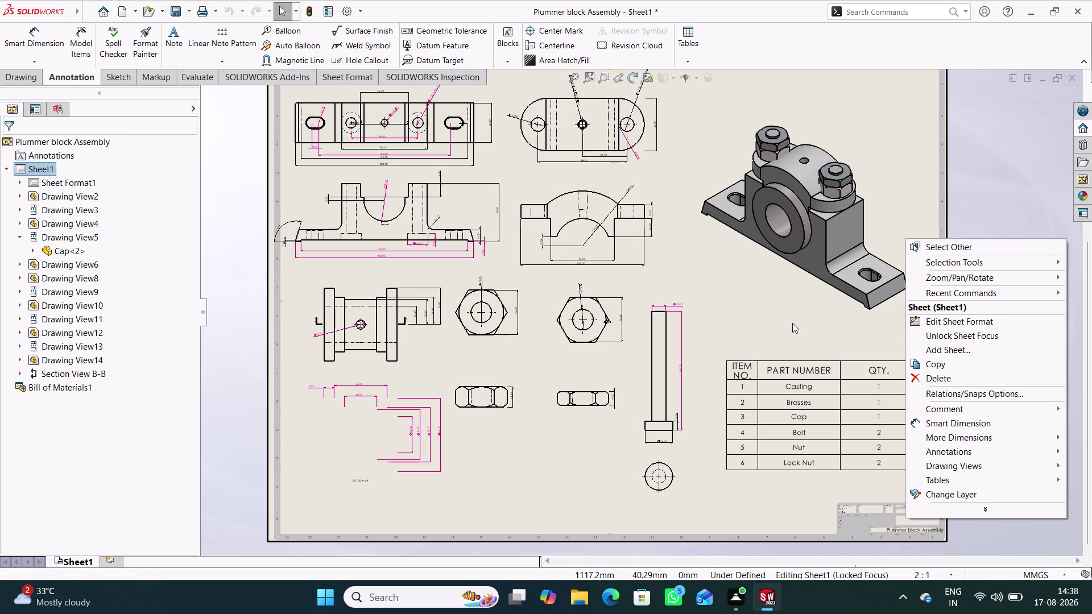